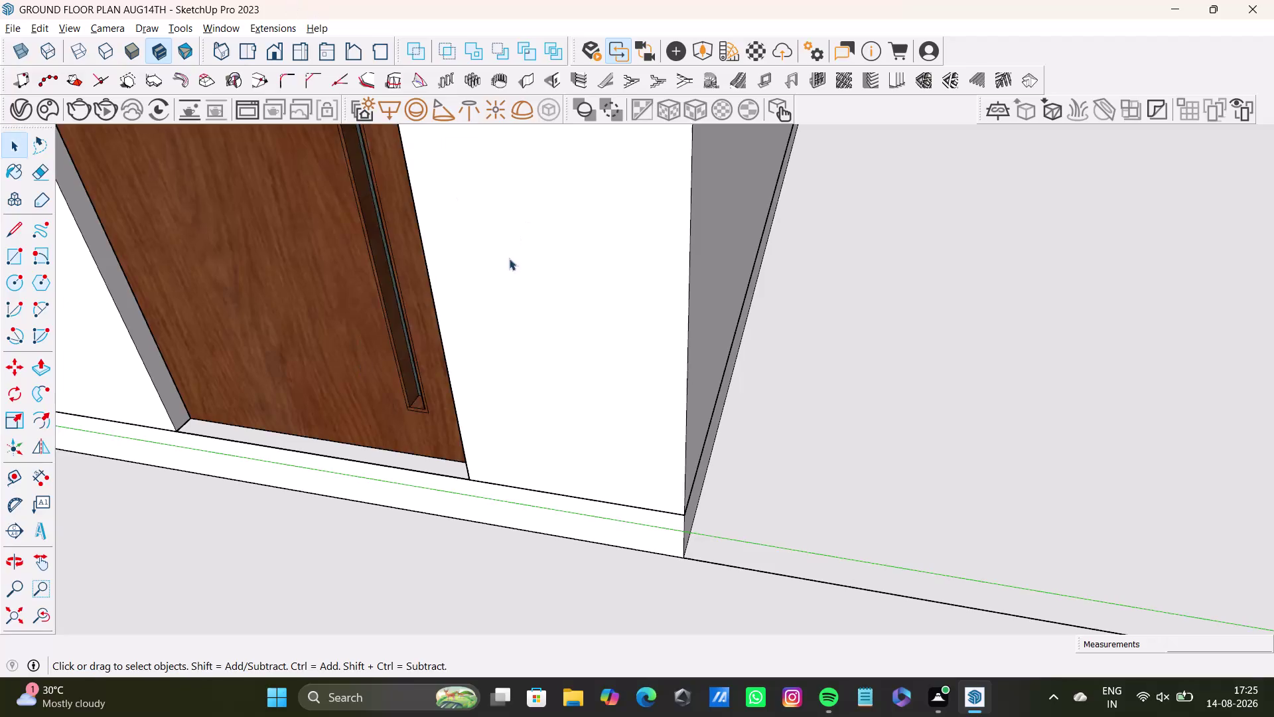
Orbit out to an overhead view and select the window right of the front door.
scroll(down, 3)
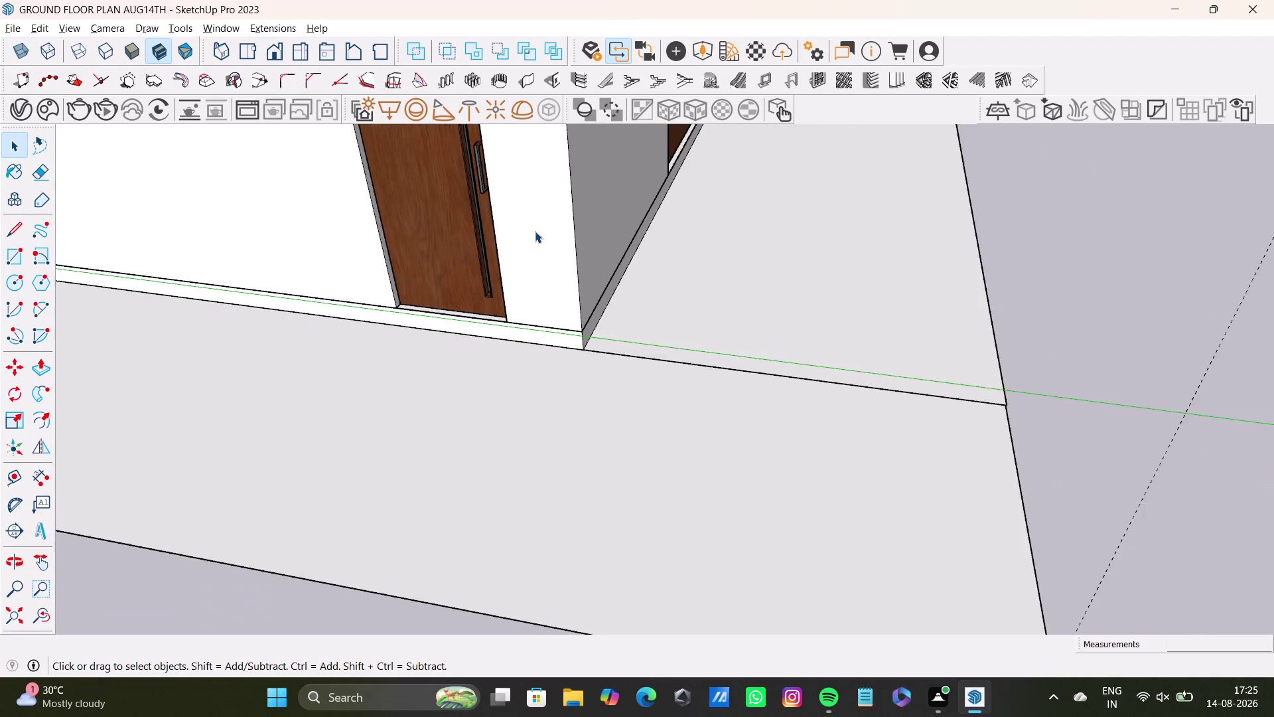
scroll(down, 3)
middle_drag(542, 243, 601, 418)
middle_drag(558, 224, 397, 238)
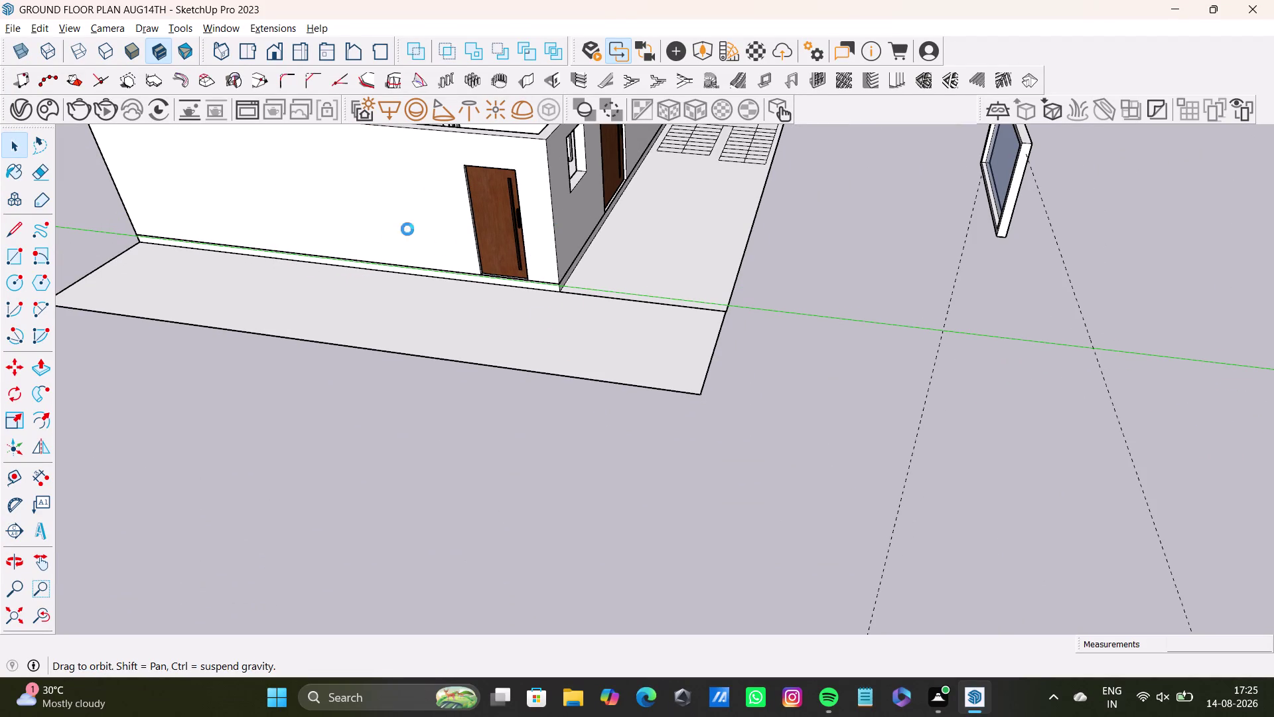
middle_drag(547, 215, 296, 216)
scroll(up, 3)
middle_drag(518, 226, 522, 251)
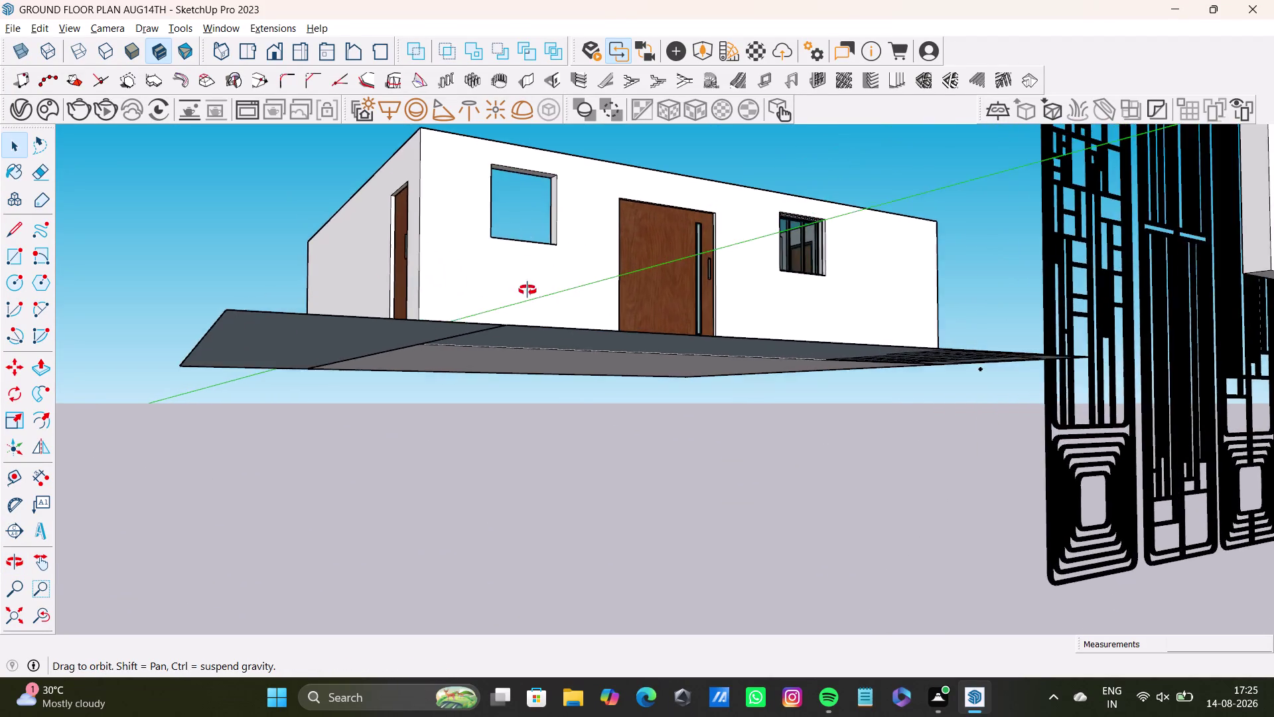
middle_drag(523, 251, 452, 351)
scroll(up, 3)
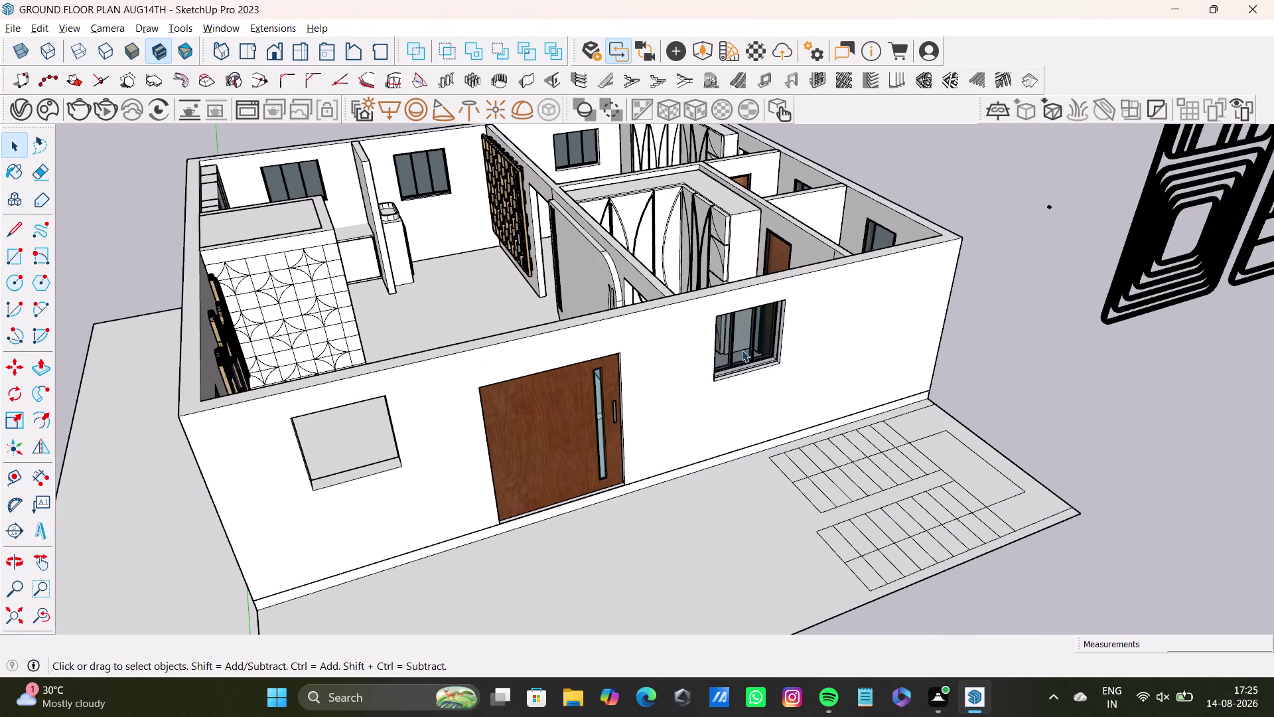
click(742, 348)
double_click(742, 348)
double_click(746, 347)
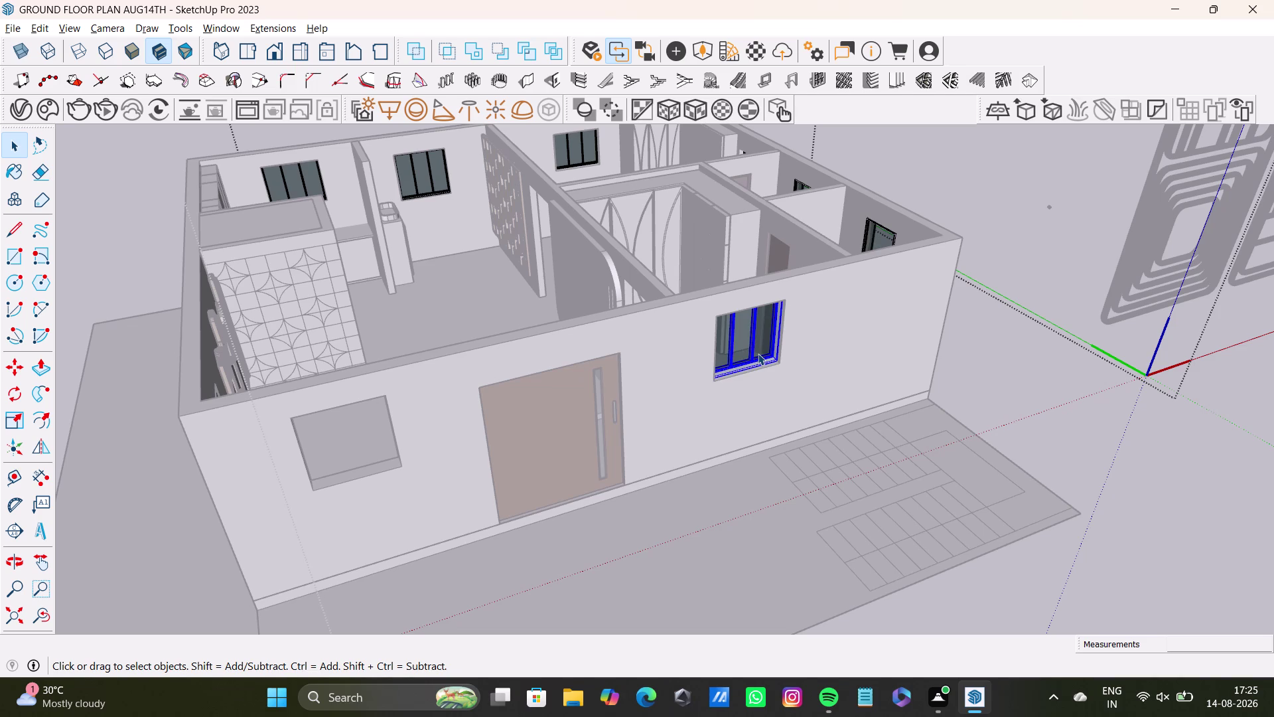
Copy the window into the empty opening left of the door, snapping at its bottom corner.
key(m)
click(775, 364)
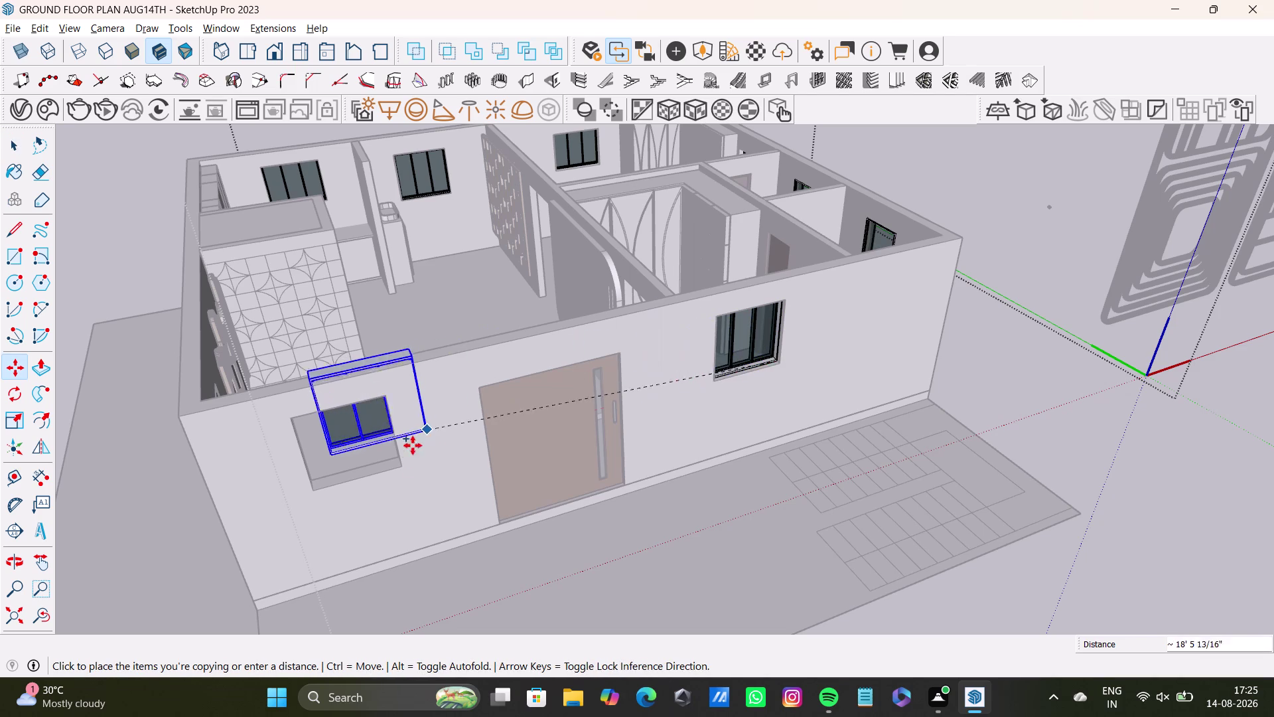
scroll(up, 3)
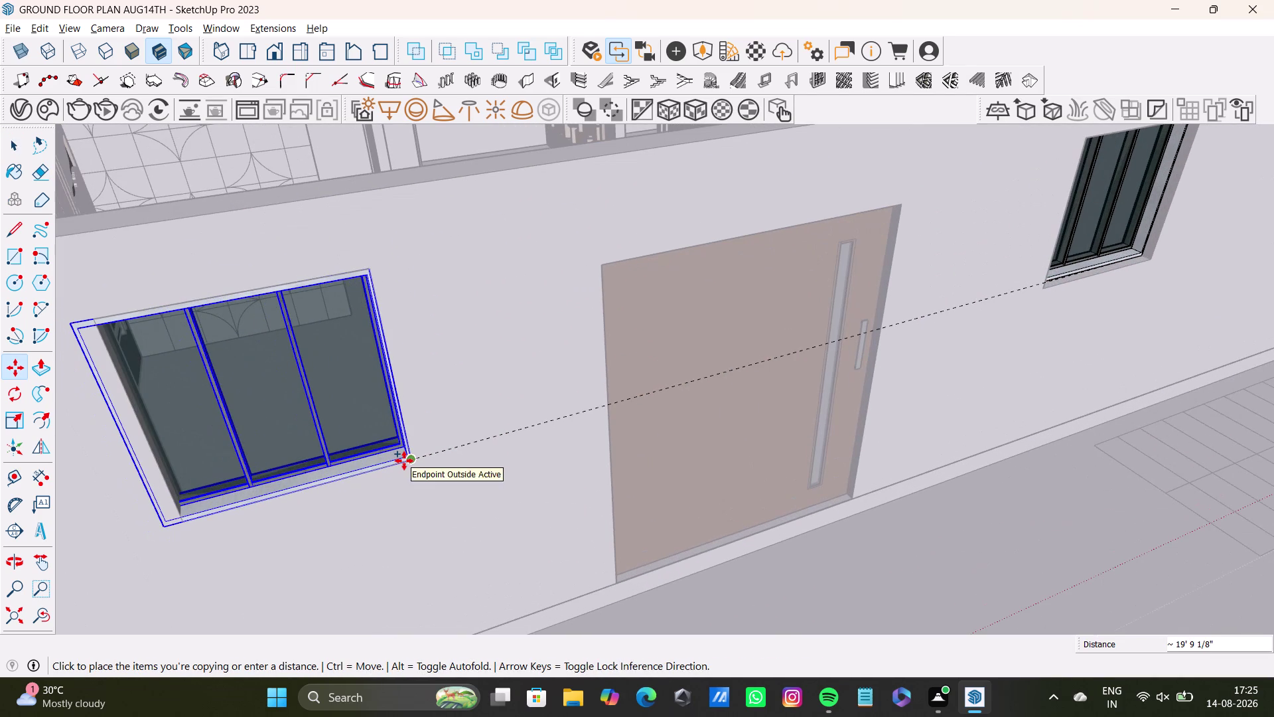
scroll(up, 3)
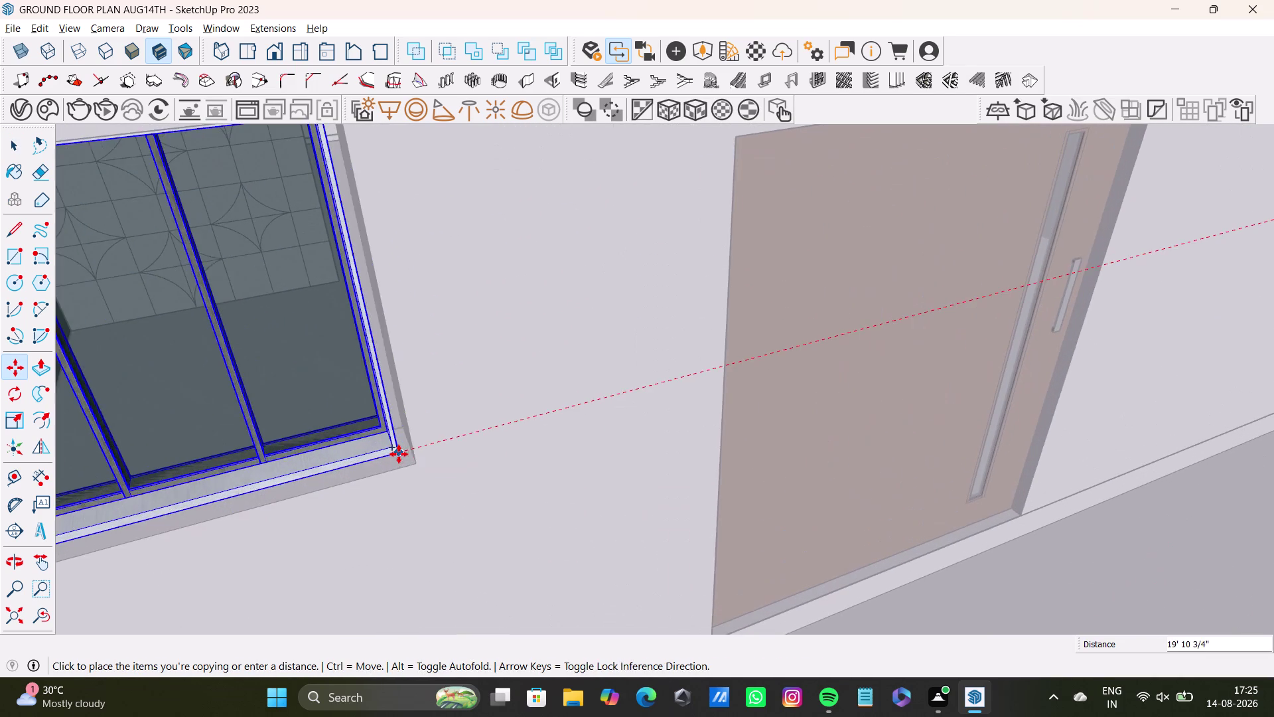
middle_drag(412, 464, 441, 454)
click(408, 457)
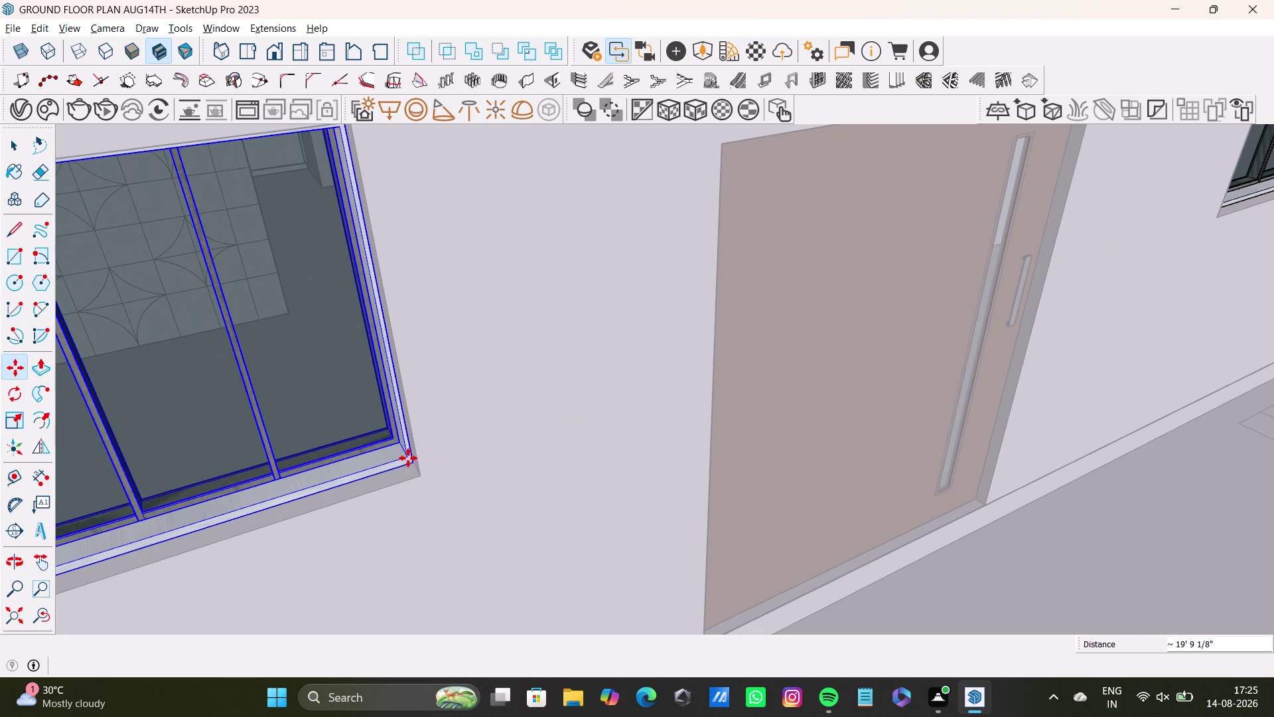
scroll(down, 3)
middle_drag(398, 442, 506, 375)
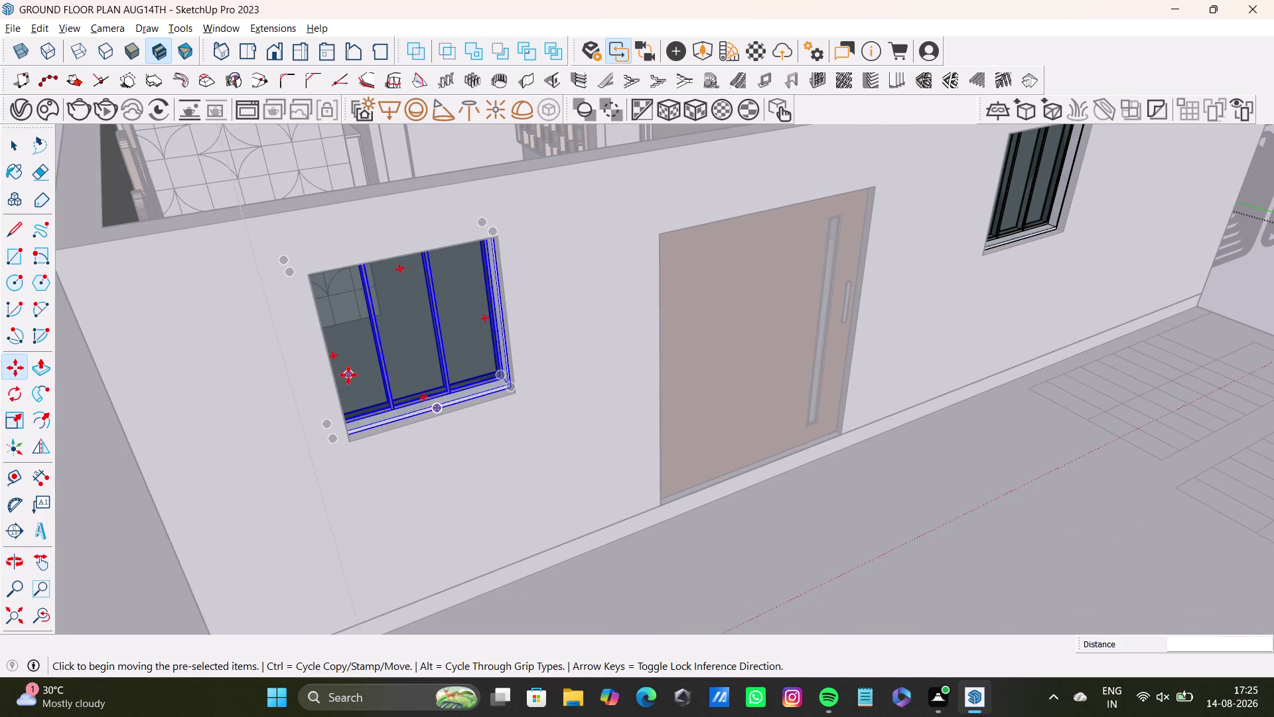
Scale the copied window narrower to match the opening's width.
key(s)
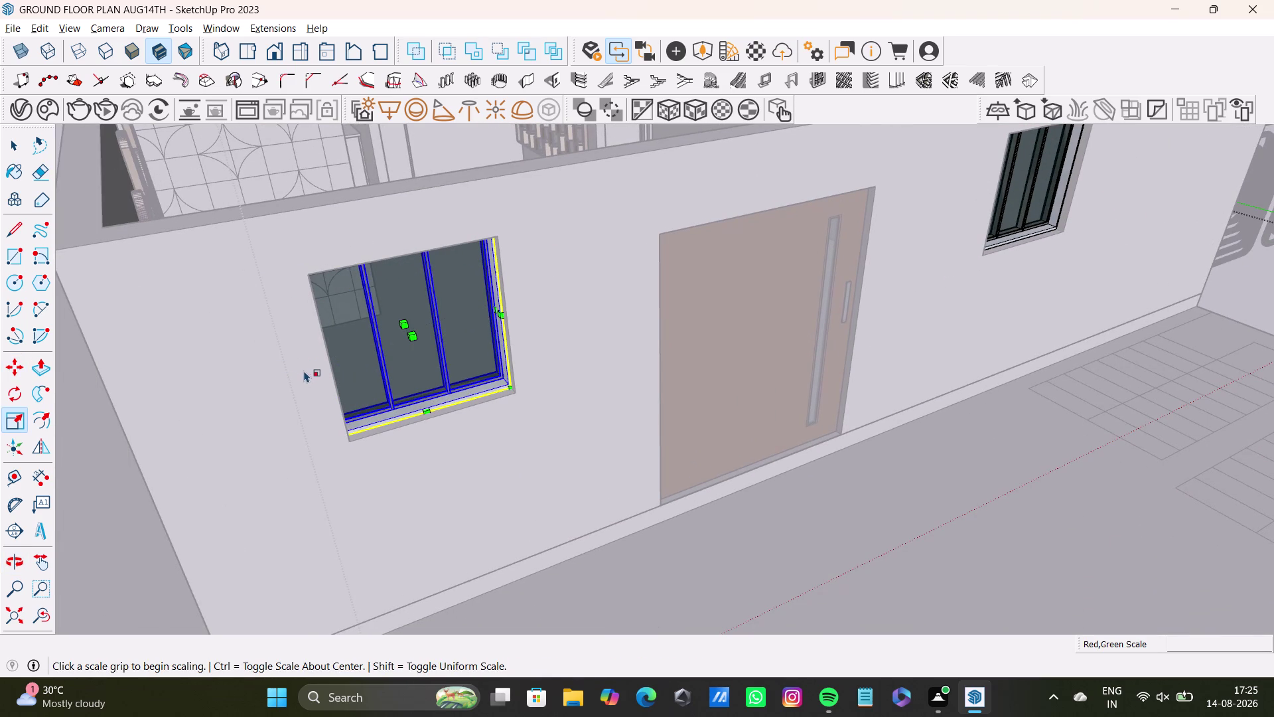
drag(307, 353, 335, 347)
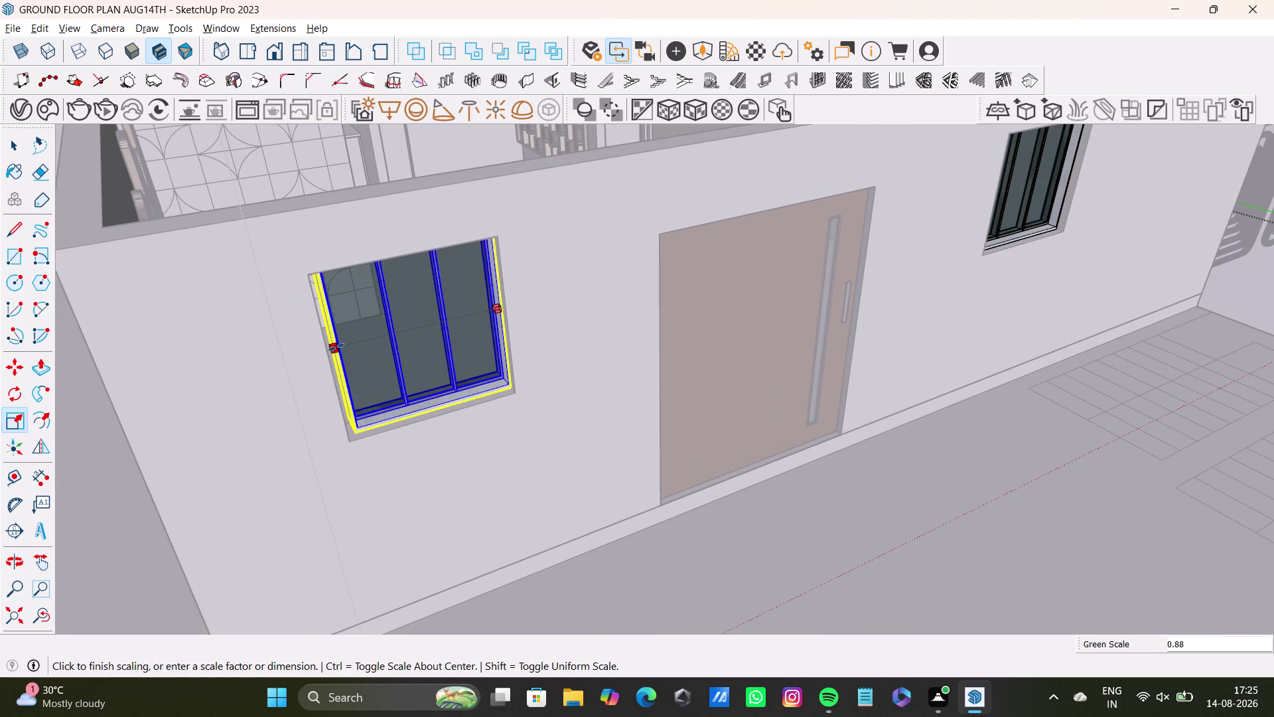
drag(335, 347, 331, 352)
middle_drag(417, 345, 420, 409)
middle_drag(425, 408, 389, 370)
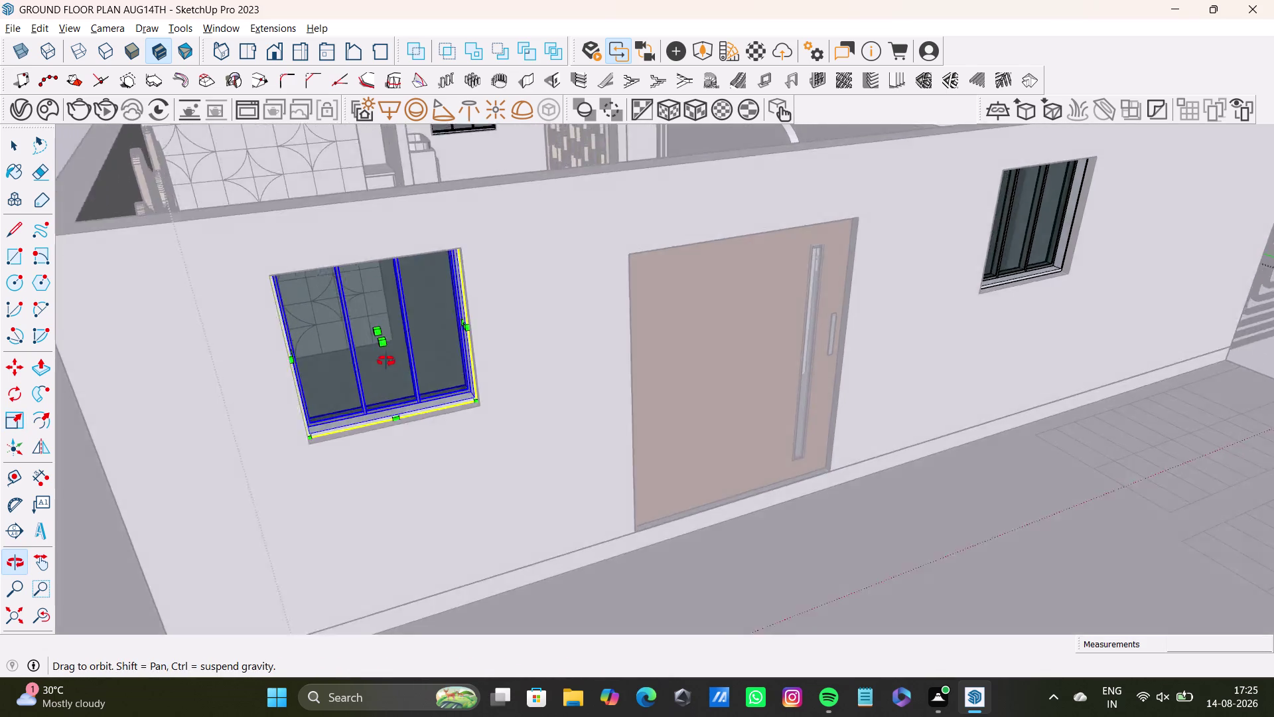
middle_drag(390, 371, 382, 394)
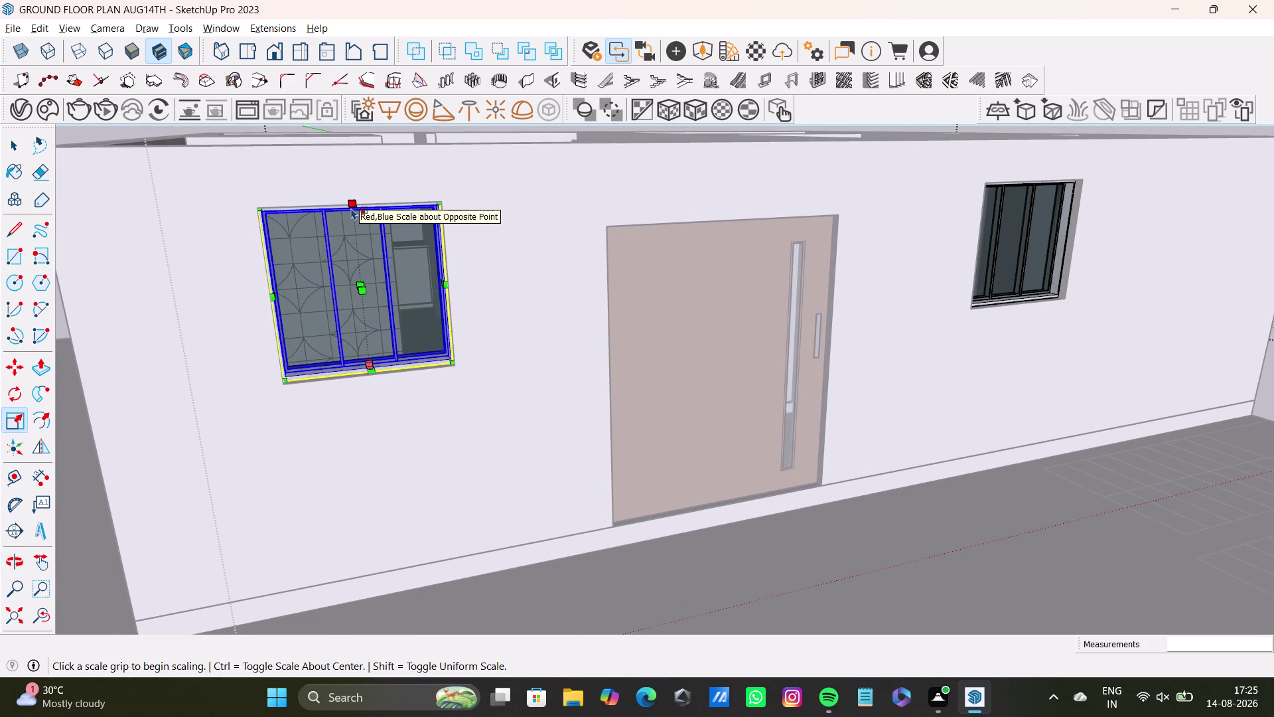
Stretch the copied window's height to fill the opening and finish scaling.
click(351, 208)
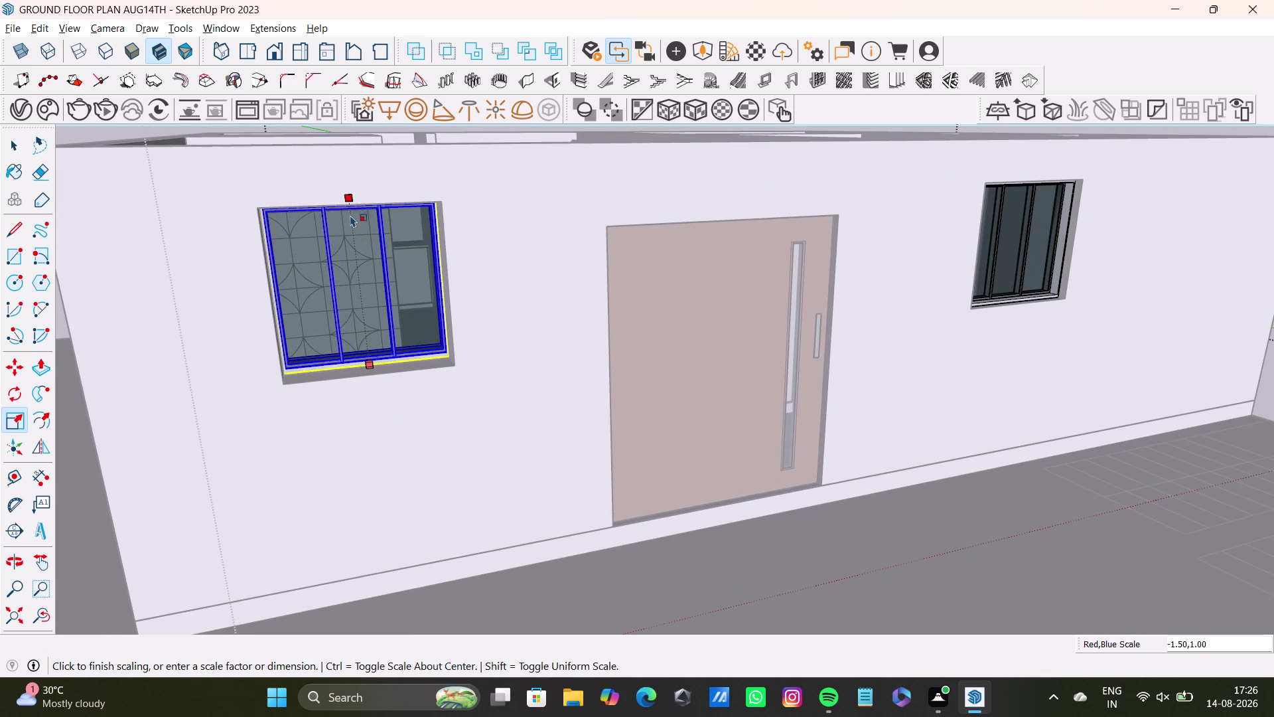
scroll(up, 3)
middle_drag(377, 296, 409, 392)
middle_drag(424, 395, 434, 266)
scroll(up, 3)
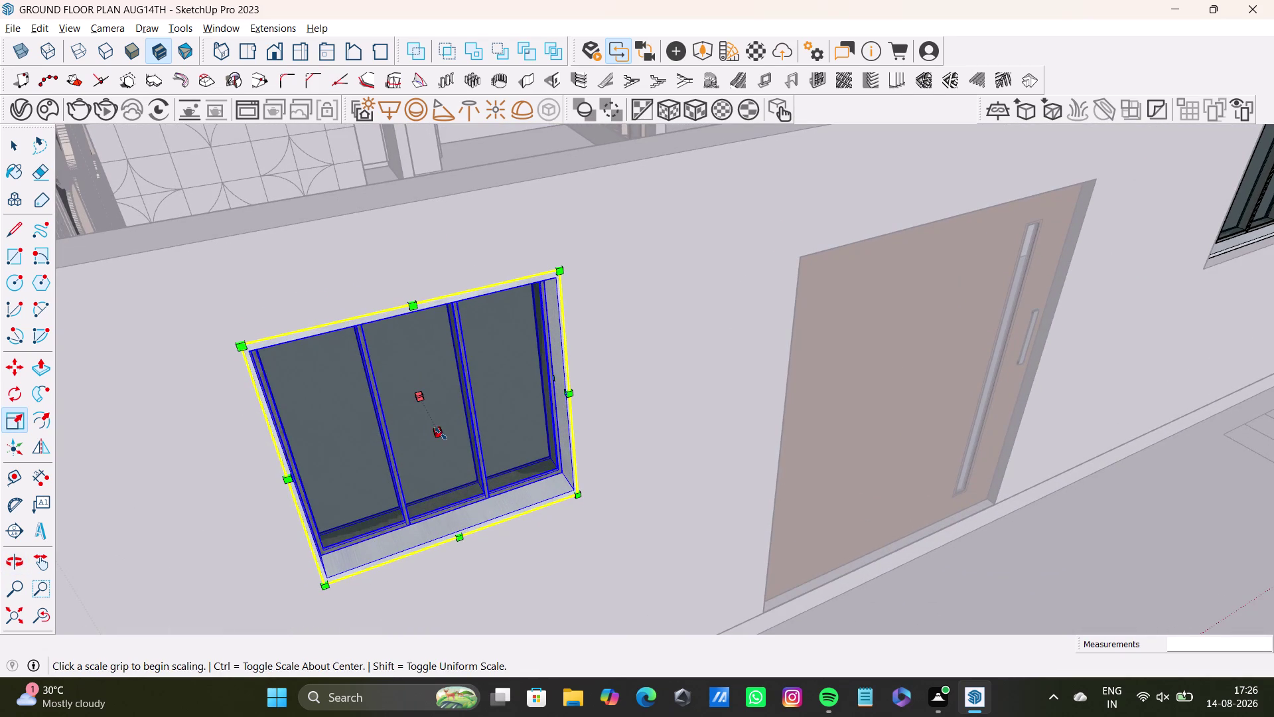
drag(439, 436, 431, 424)
key(space)
middle_drag(435, 421, 382, 450)
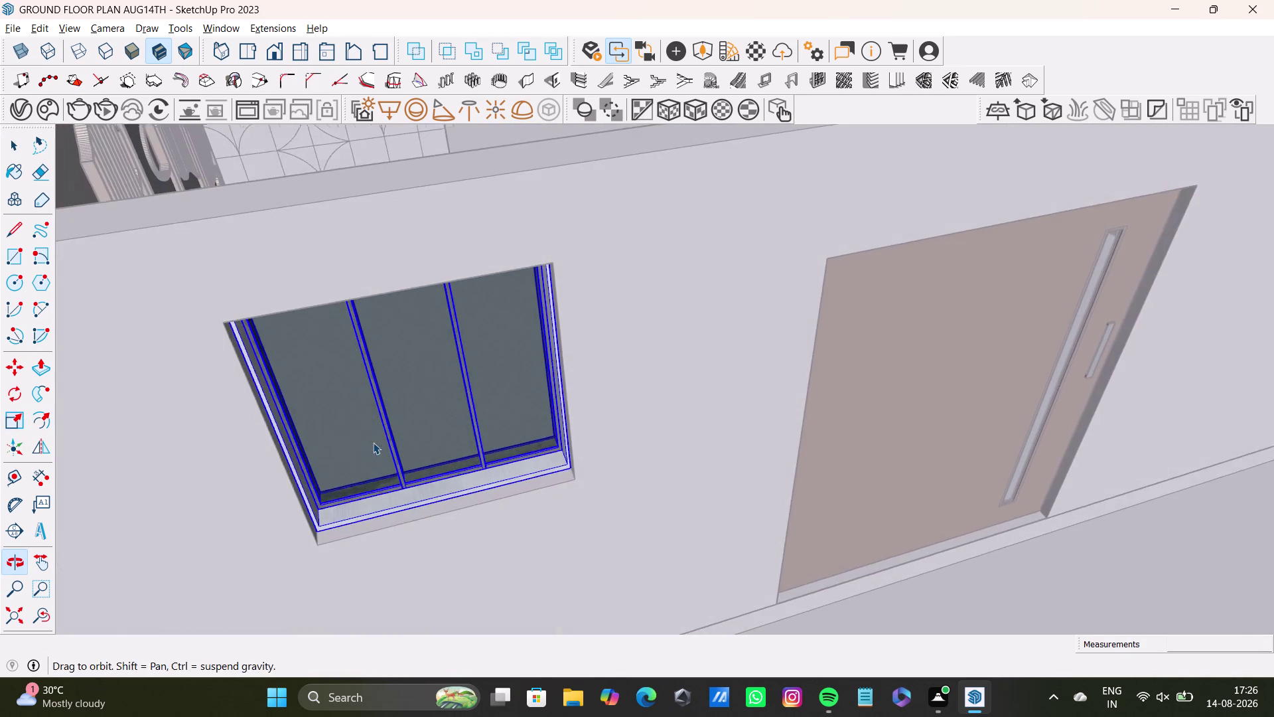
middle_drag(381, 450, 376, 448)
scroll(down, 3)
key(space)
click(875, 211)
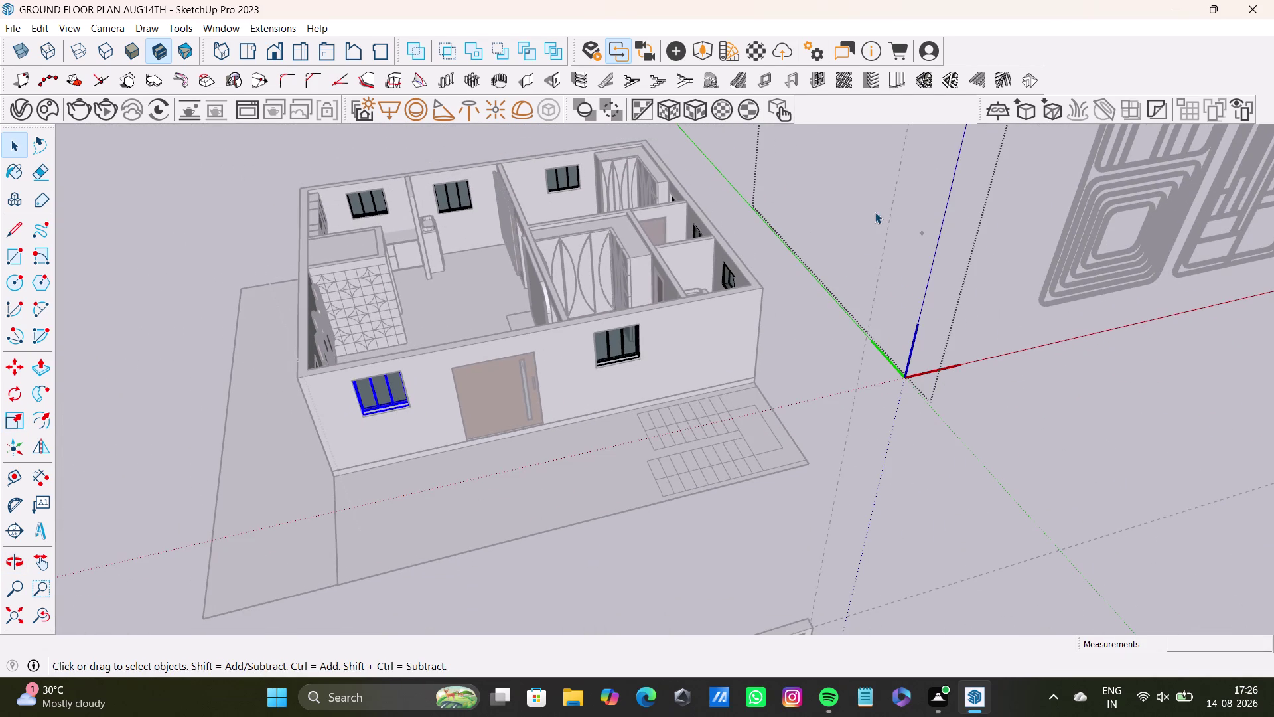
click(844, 218)
key(space)
triple_click(850, 249)
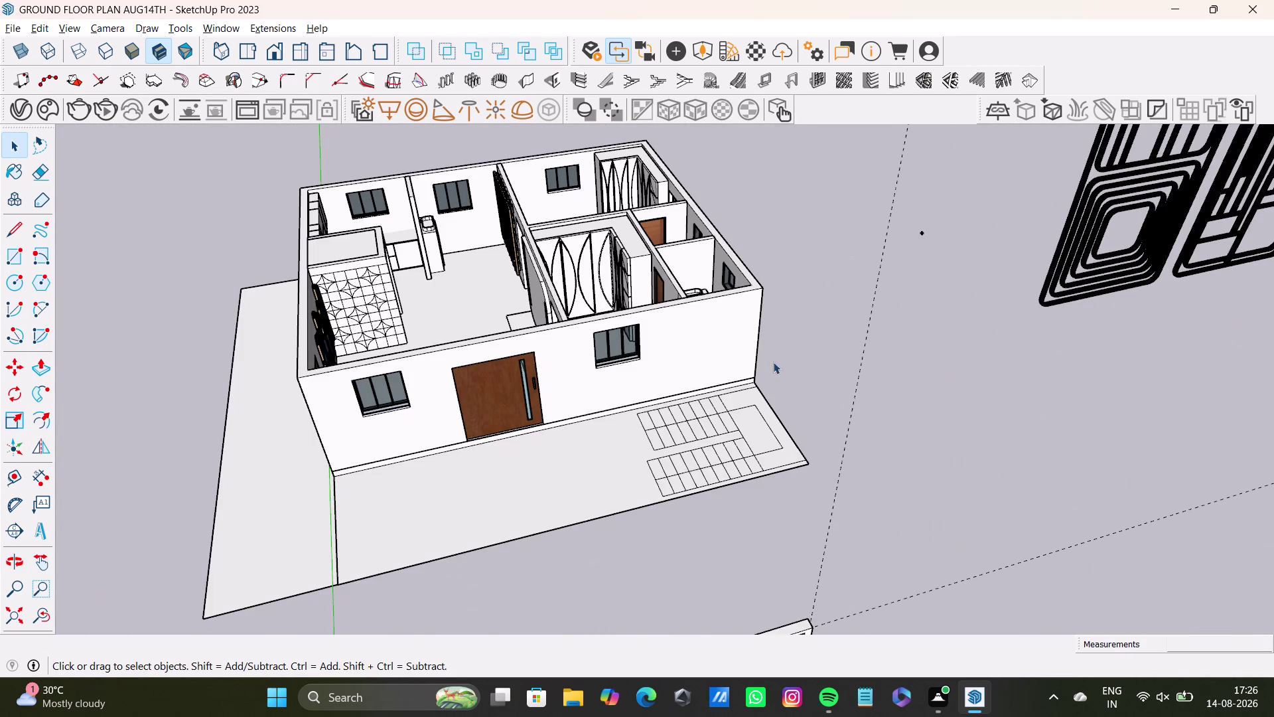
scroll(down, 3)
middle_drag(741, 388, 927, 409)
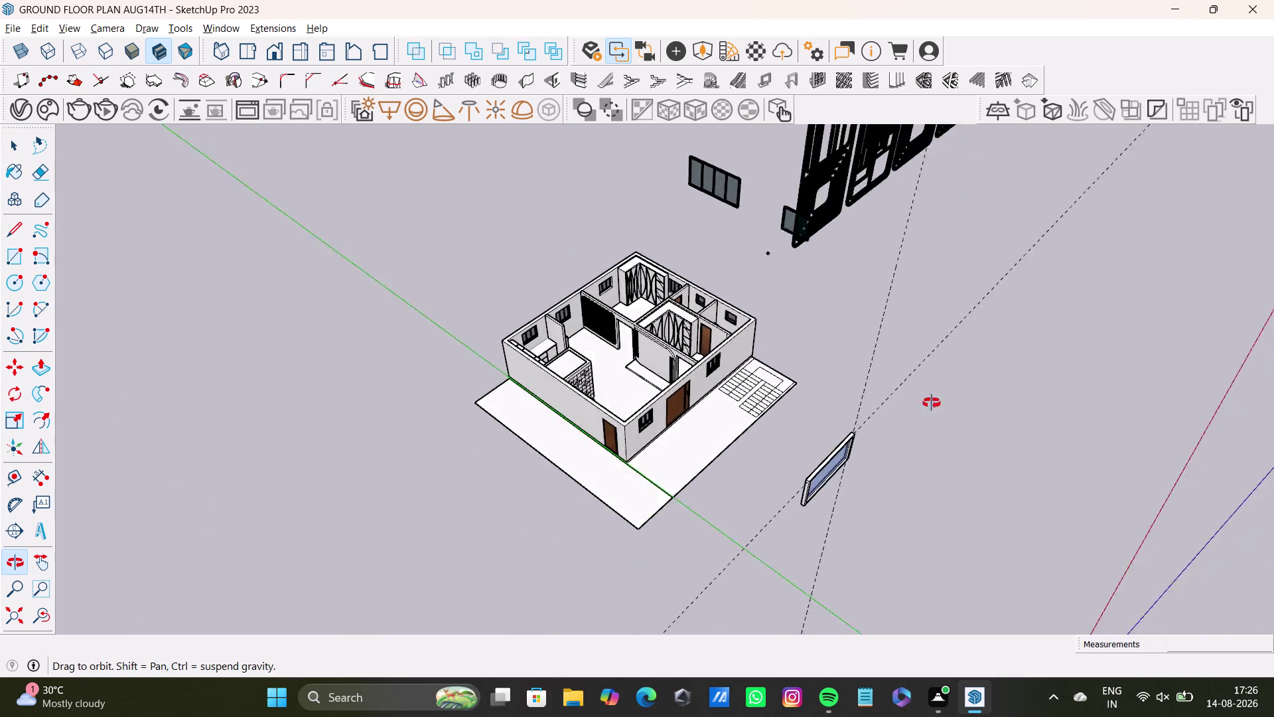
middle_drag(926, 409, 942, 367)
scroll(up, 3)
middle_drag(660, 349, 696, 346)
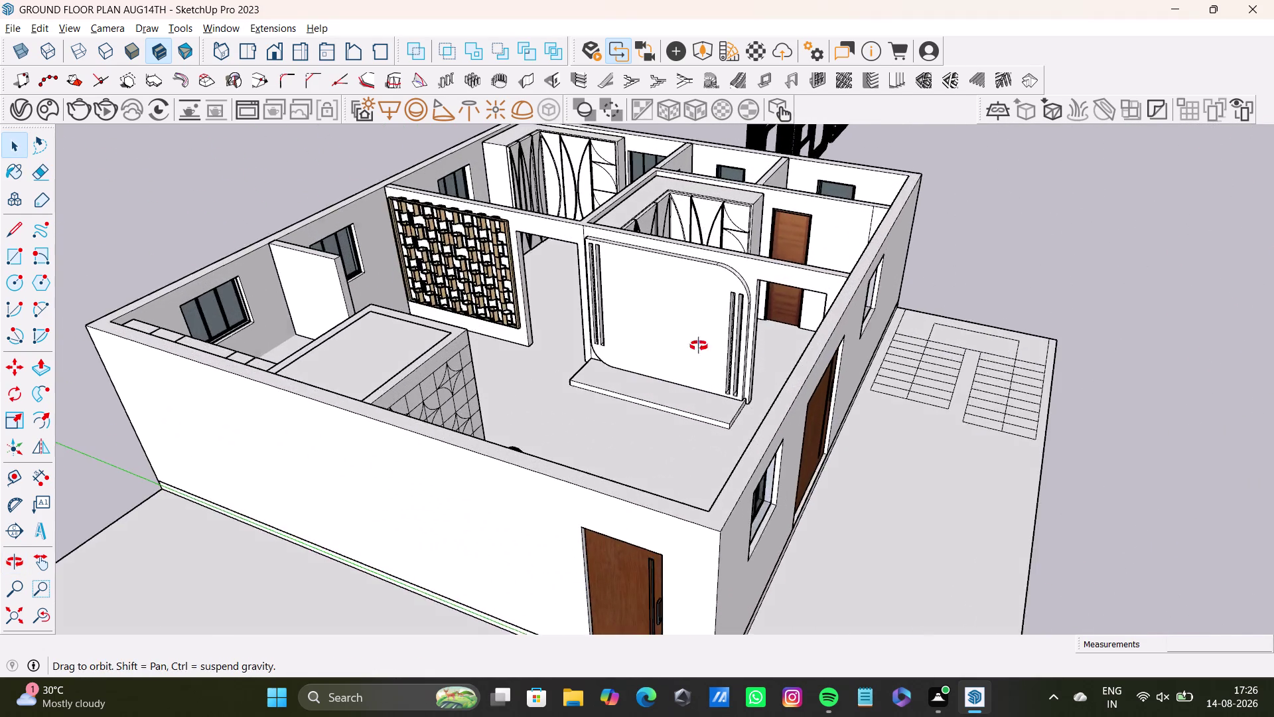
middle_drag(696, 346, 483, 346)
scroll(down, 3)
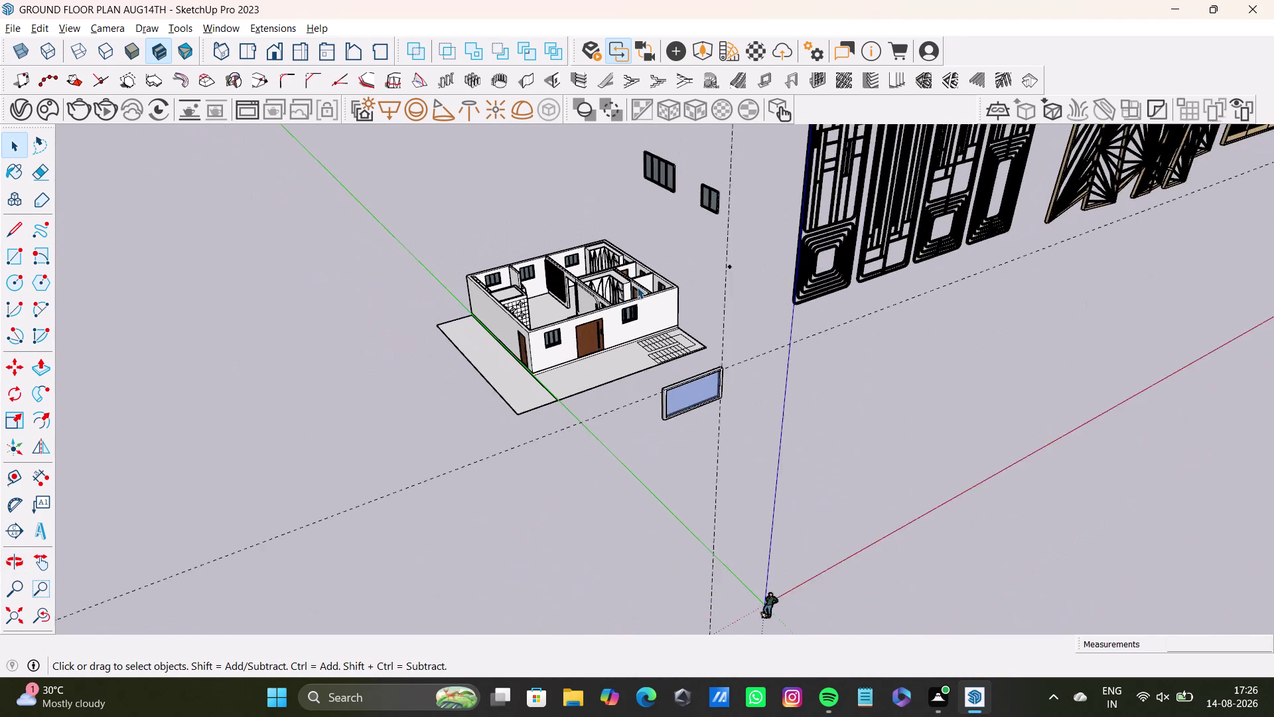
scroll(down, 3)
middle_drag(690, 277, 288, 419)
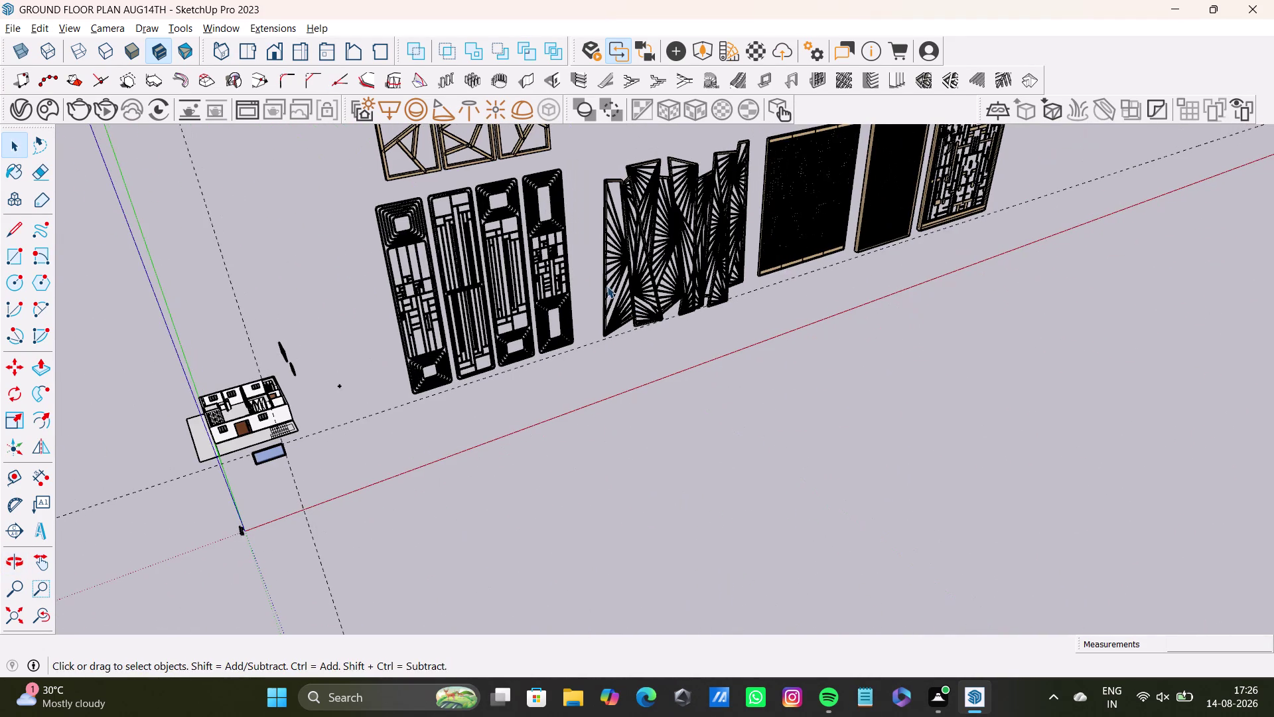
scroll(down, 3)
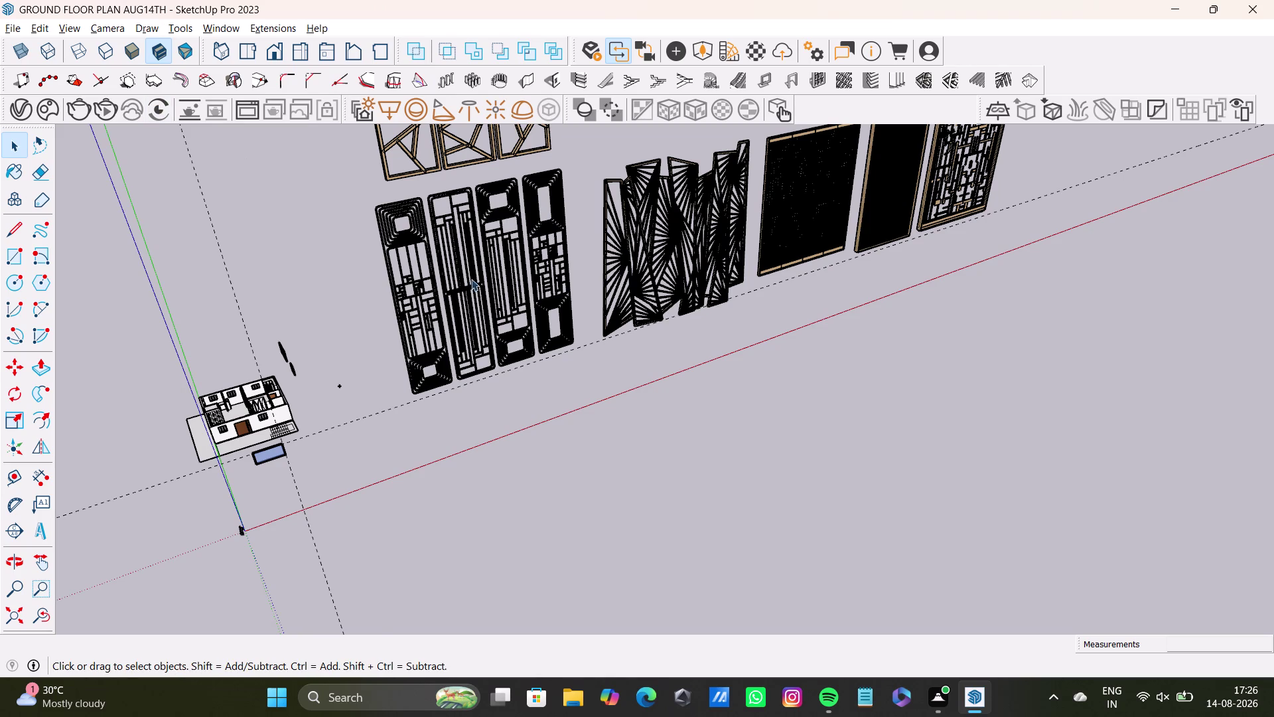
scroll(down, 3)
scroll(down, 3)
middle_drag(621, 236, 534, 316)
click(625, 262)
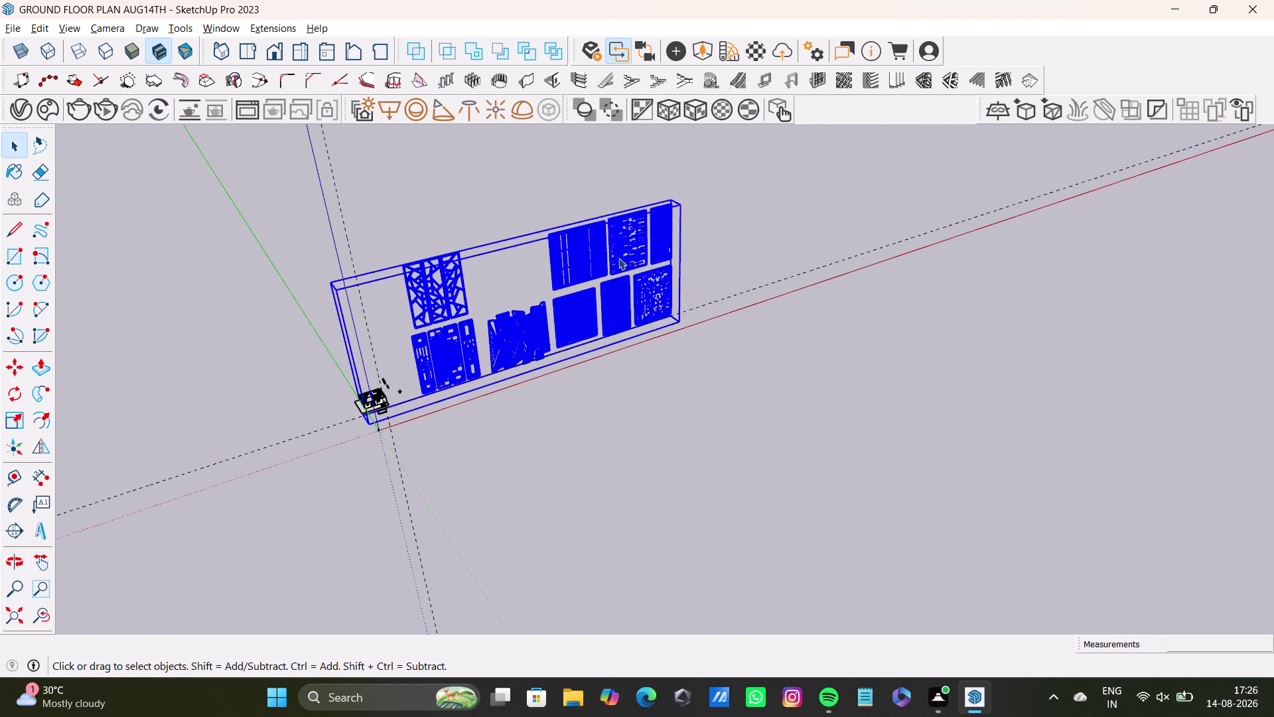
Enter the decorative panel group for editing and bring all its panels into view.
scroll(up, 3)
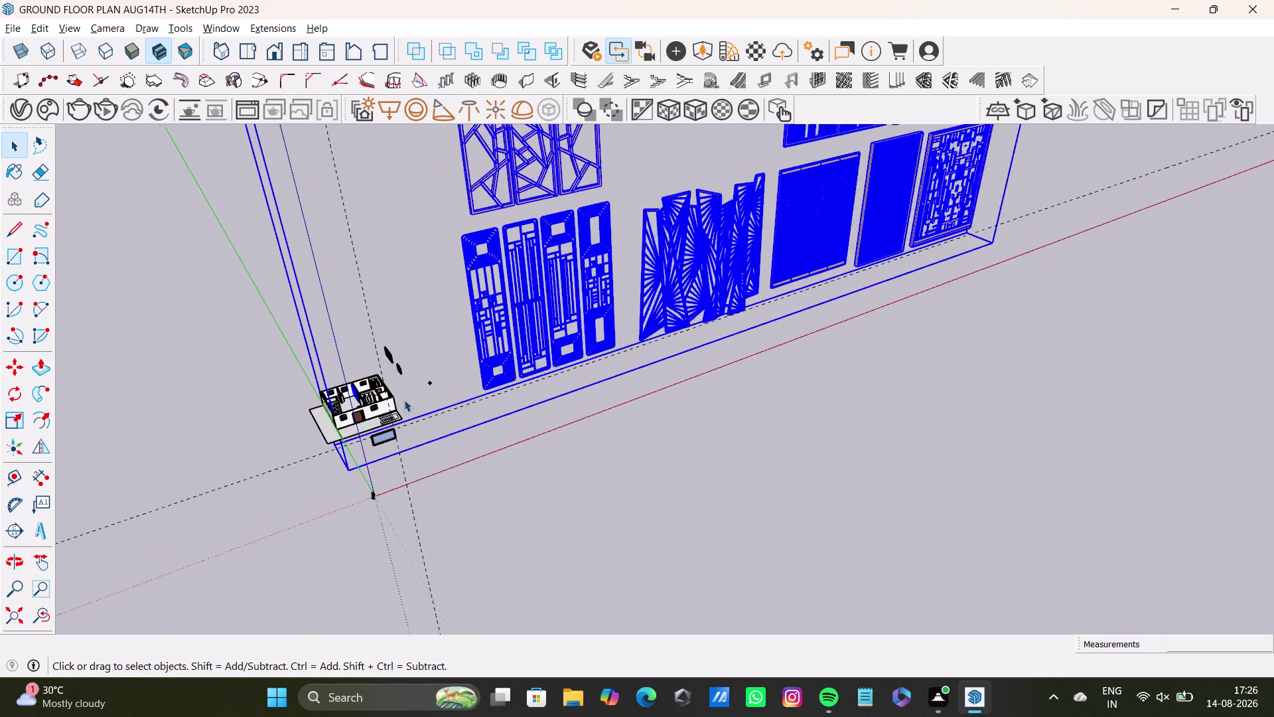
scroll(up, 3)
double_click(569, 307)
click(569, 307)
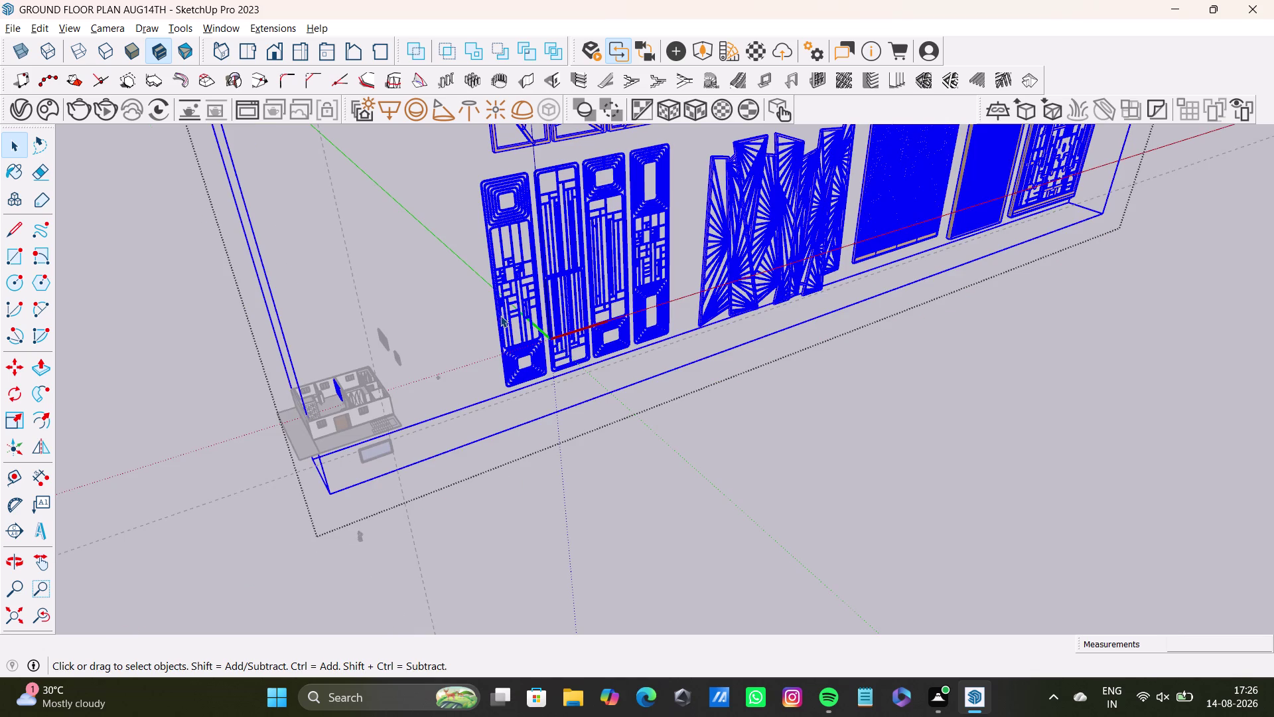
key(space)
click(590, 392)
scroll(down, 3)
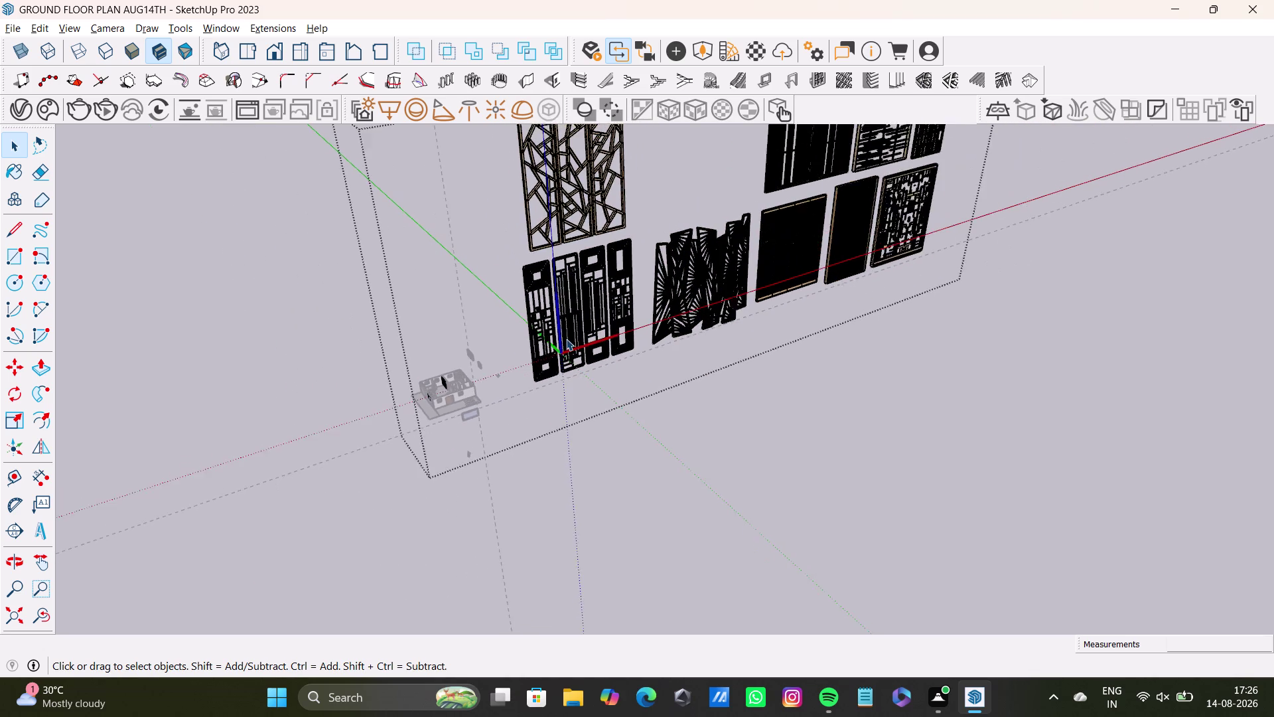
scroll(down, 3)
scroll(down, 3)
middle_drag(615, 298, 531, 348)
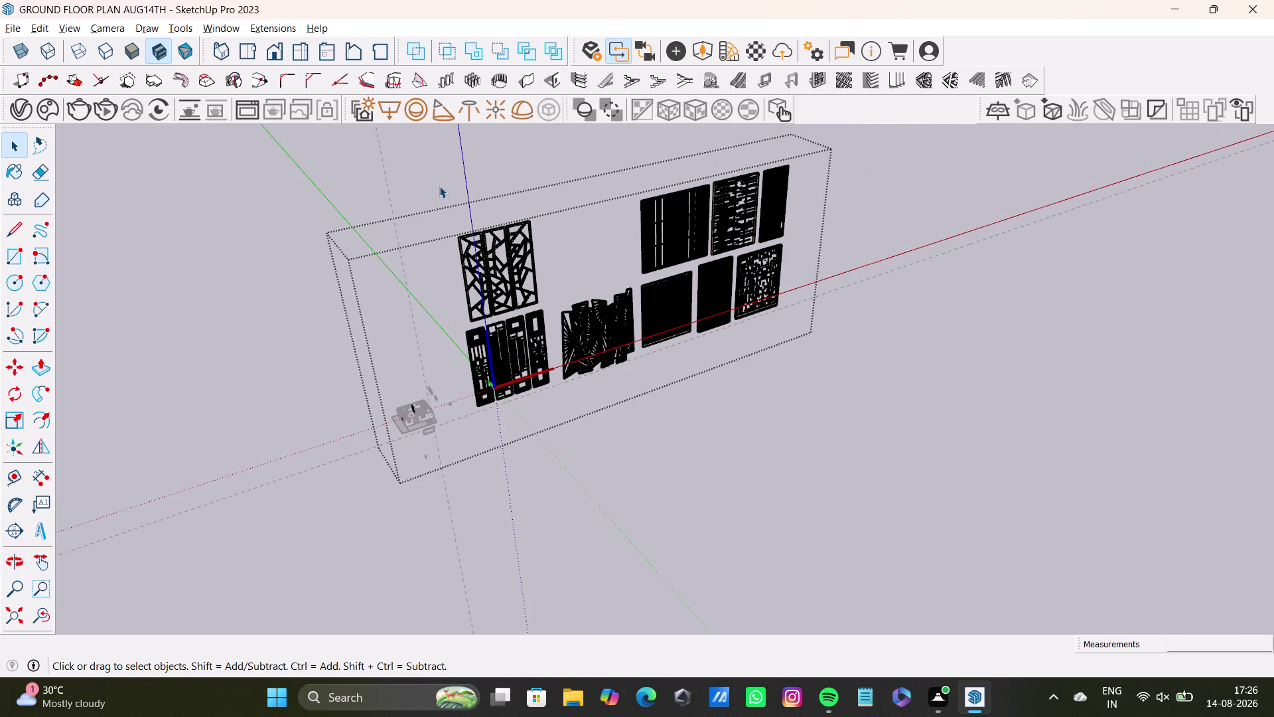
drag(439, 185, 863, 381)
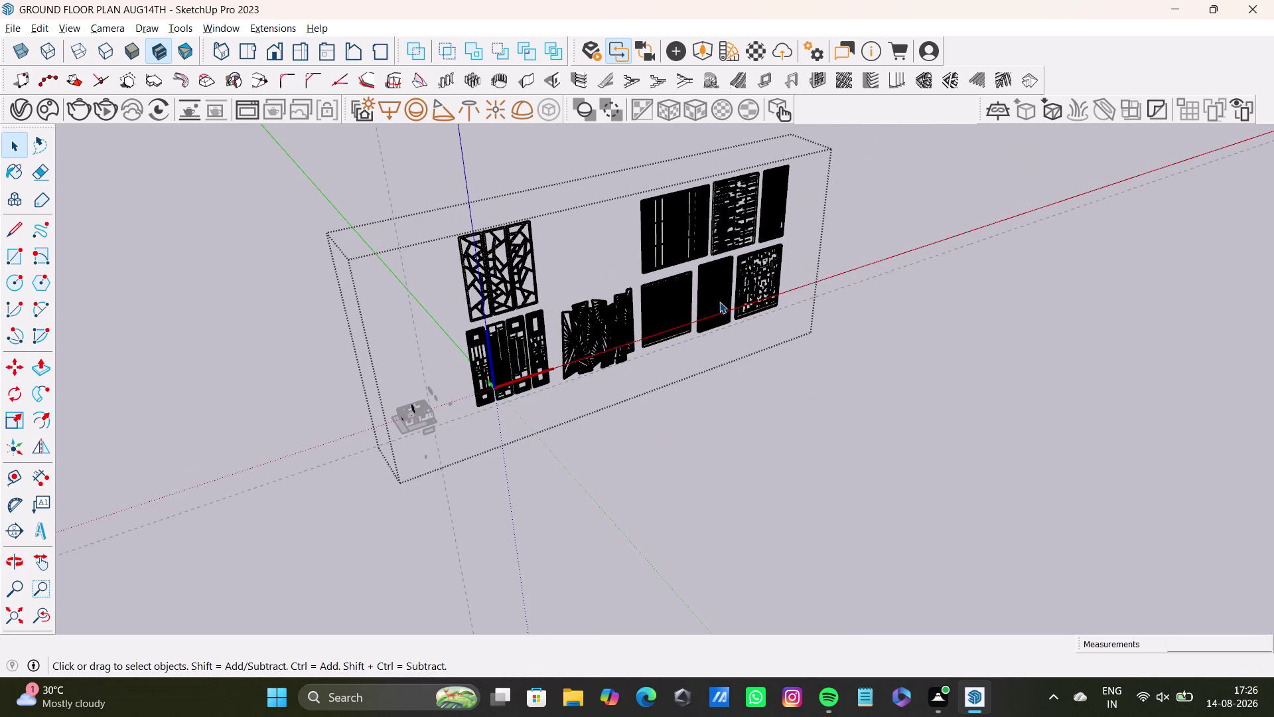
triple_click(719, 302)
Window-select the stray decorative panels and delete them.
click(723, 300)
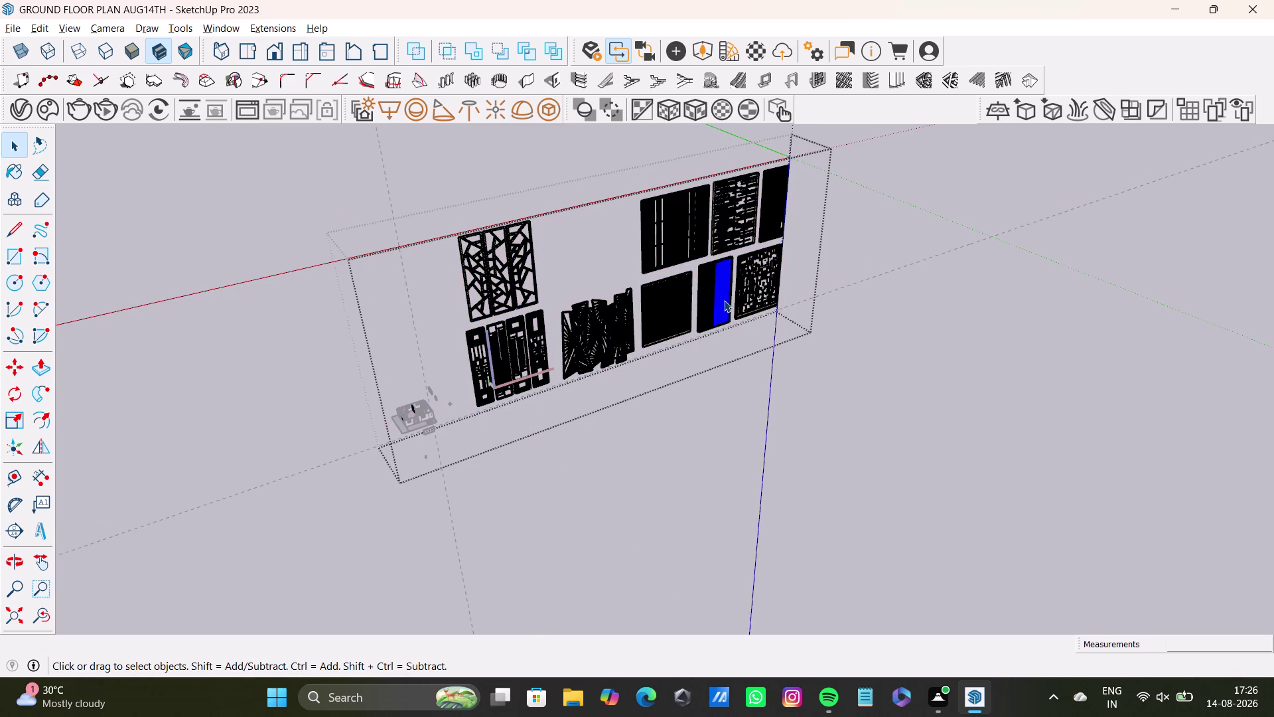
click(680, 306)
click(692, 306)
drag(693, 306, 689, 312)
click(631, 329)
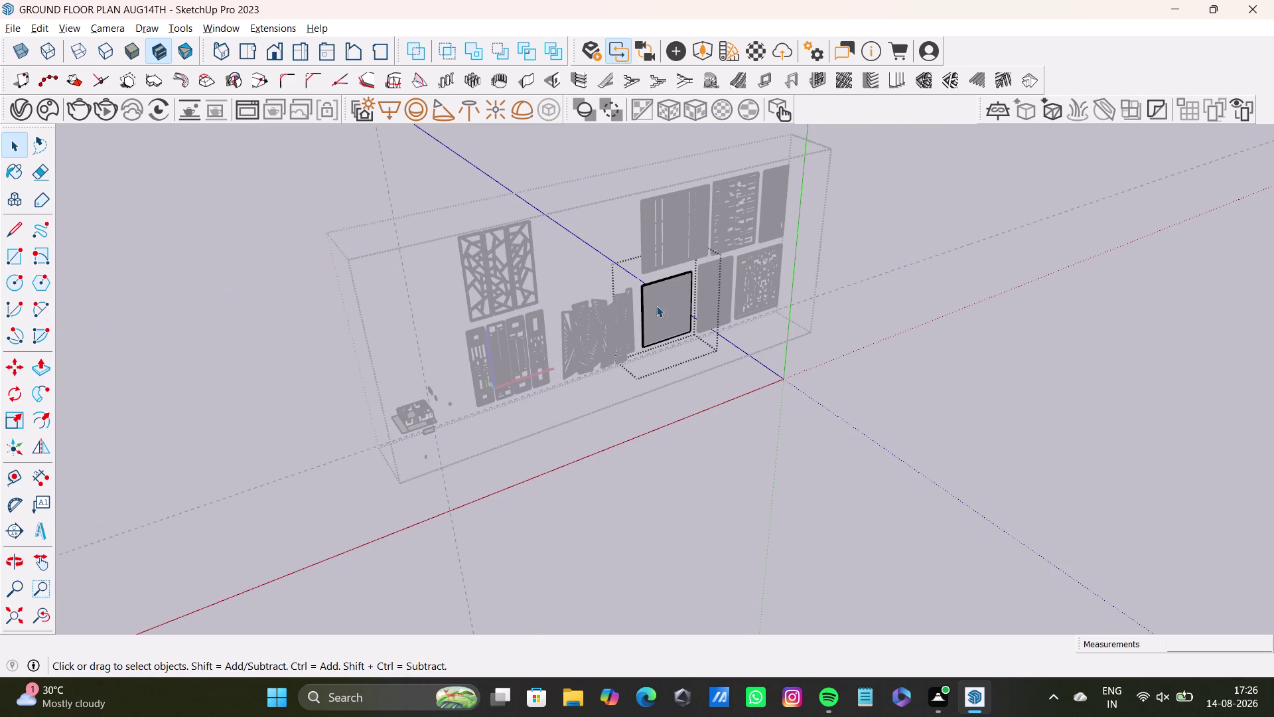
double_click(423, 245)
click(425, 229)
drag(398, 206, 813, 387)
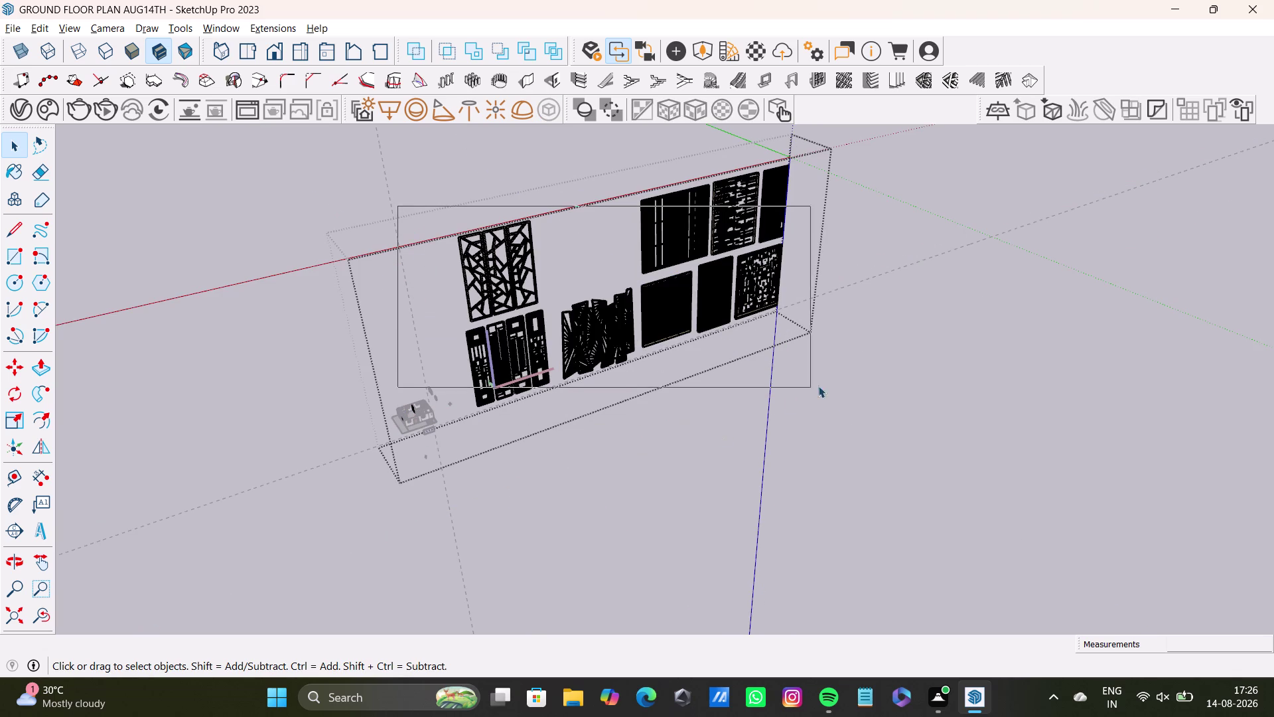
drag(813, 387, 916, 408)
middle_drag(898, 412, 621, 469)
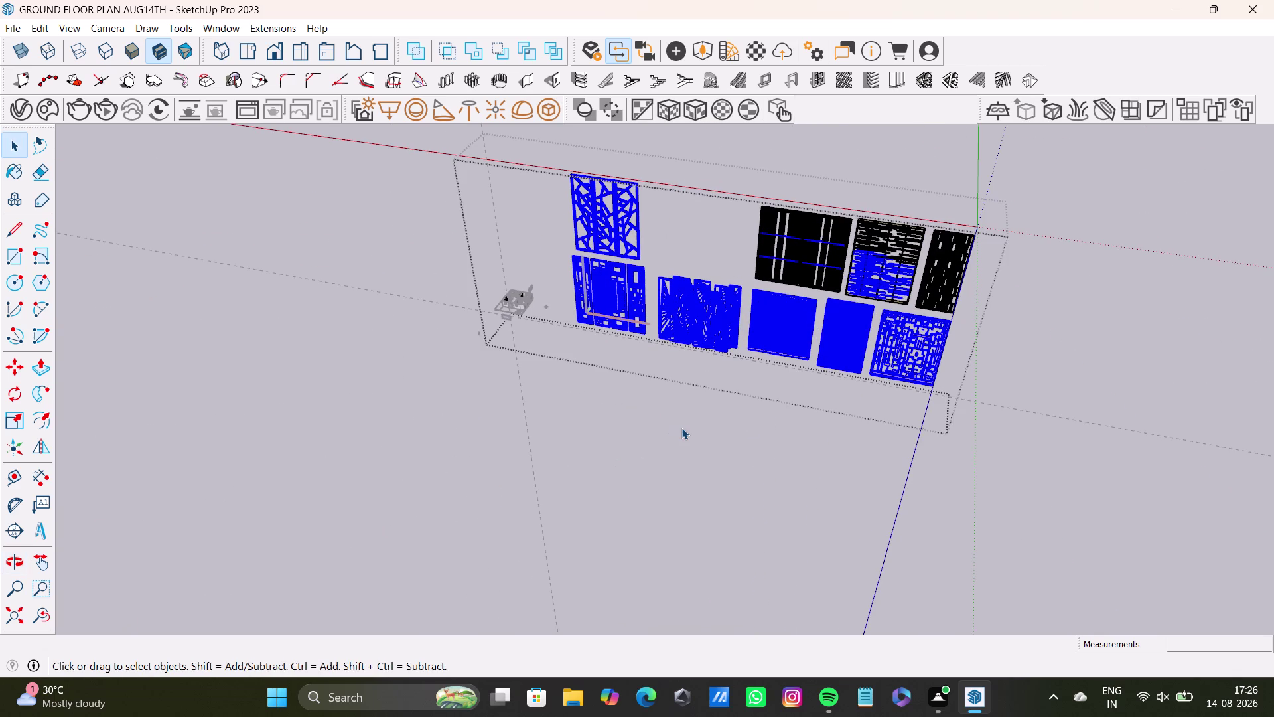
key(Delete)
Clear the selection and exit the panel group, orbiting back around the house.
scroll(up, 3)
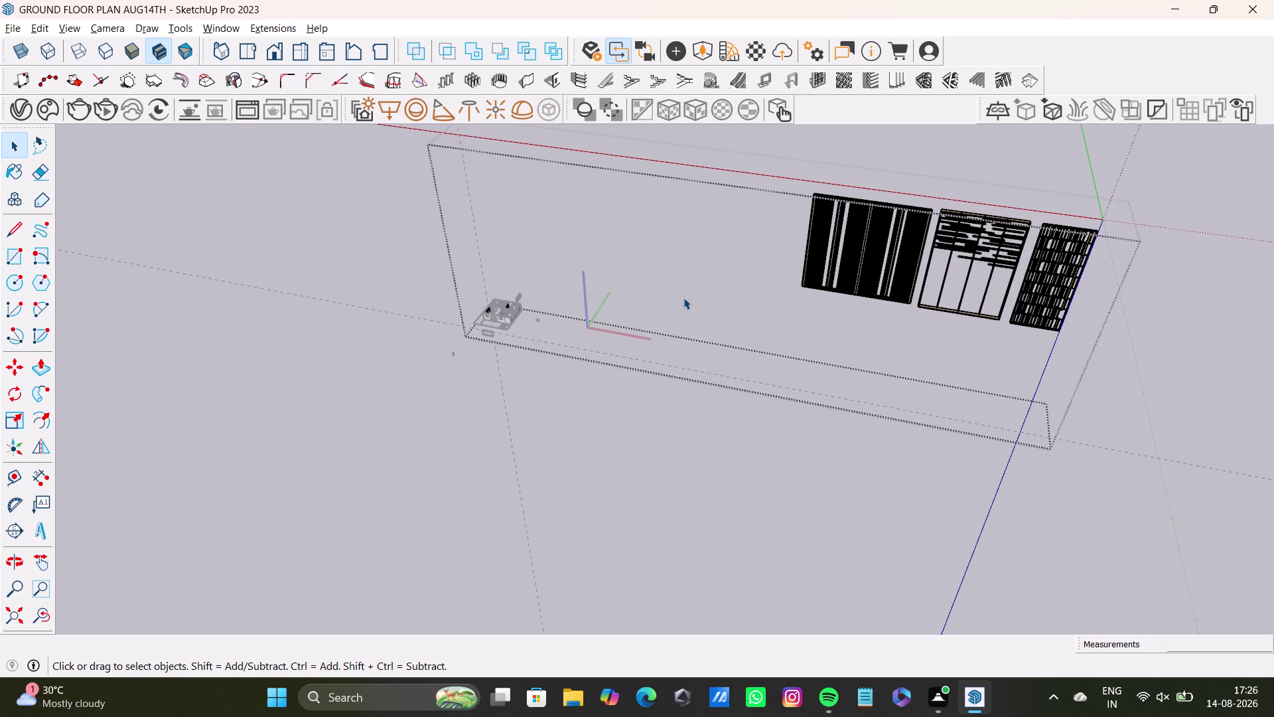
scroll(down, 3)
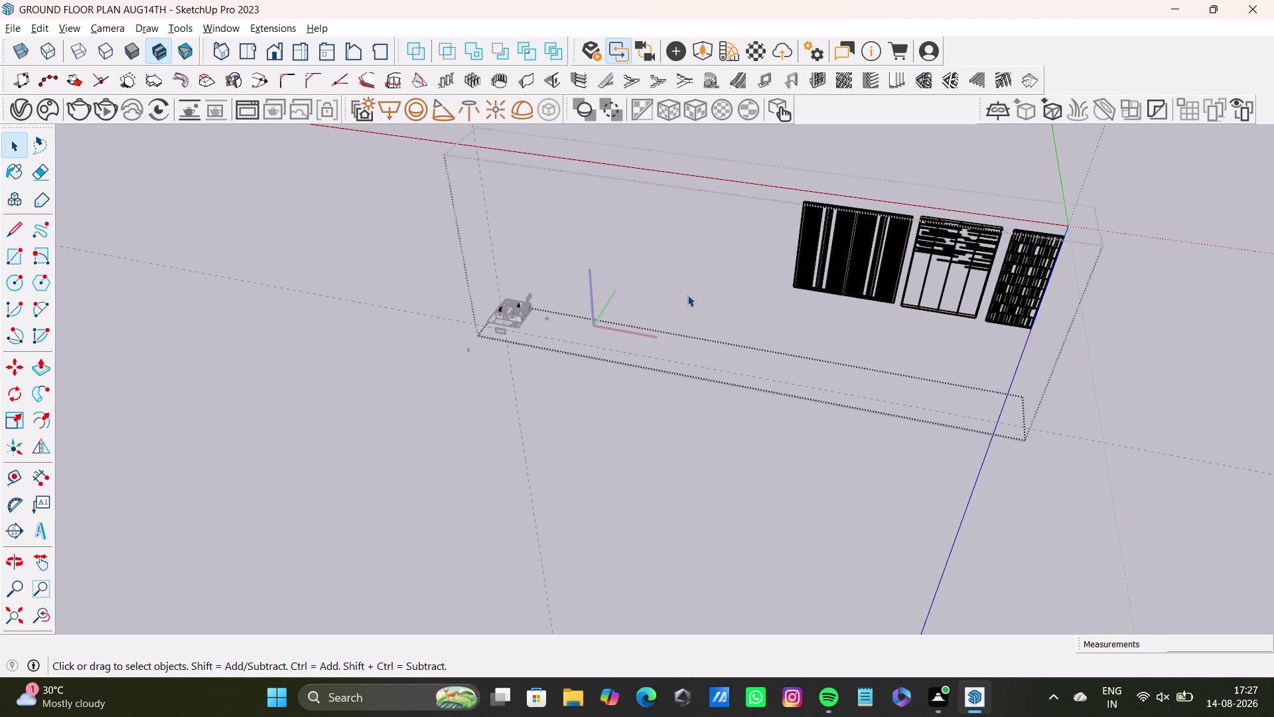
key(space)
click(706, 241)
scroll(down, 3)
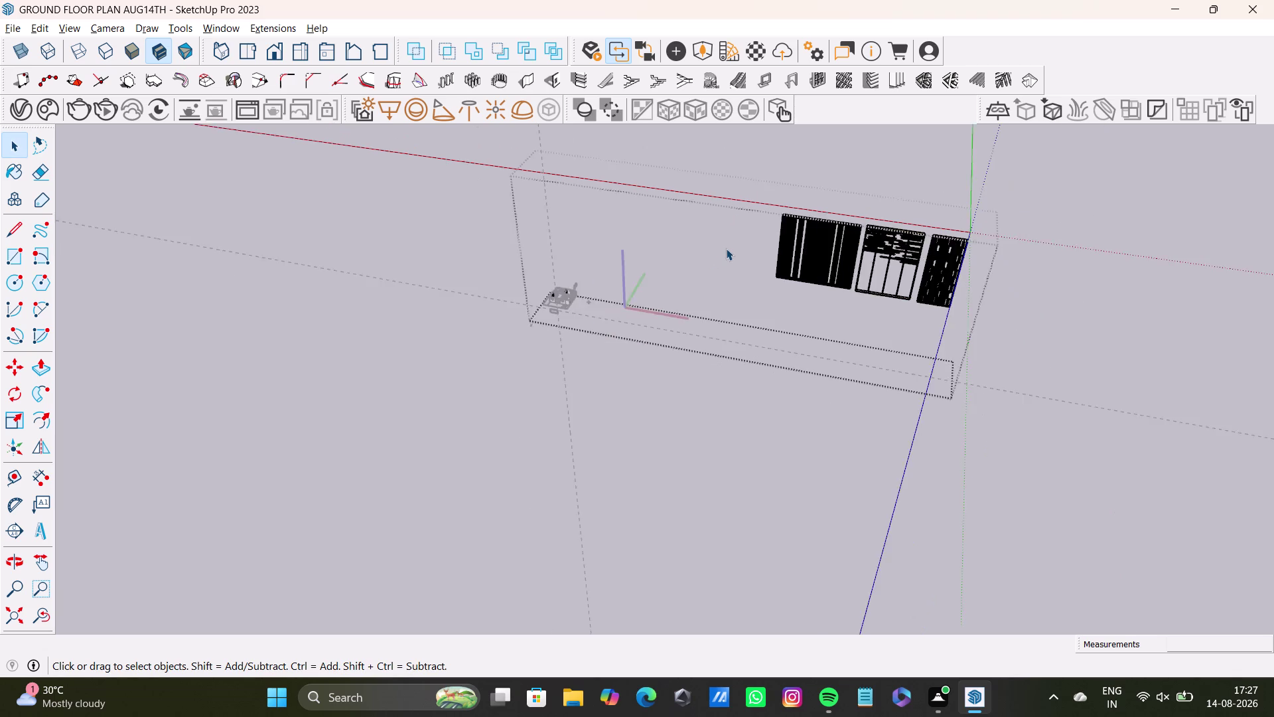
scroll(down, 3)
click(756, 251)
double_click(993, 274)
scroll(up, 3)
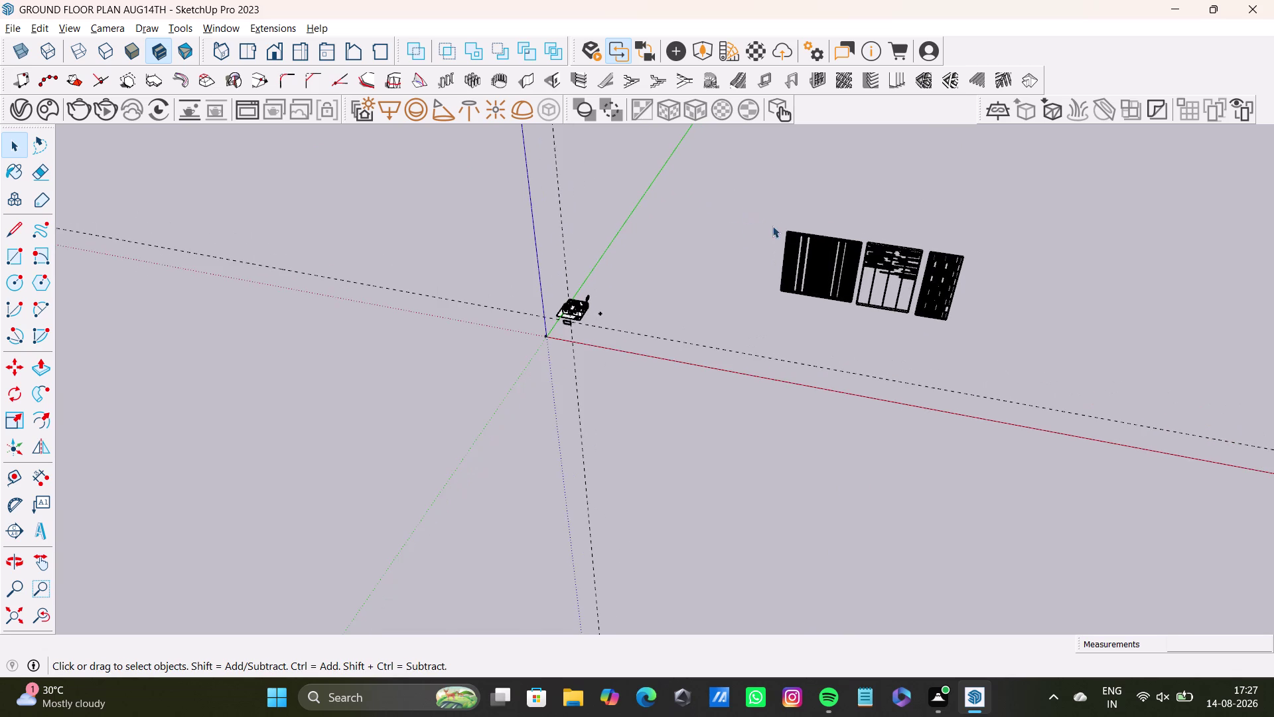
middle_drag(773, 226, 520, 187)
drag(525, 167, 953, 377)
Open the leftover windows group and select the grid-patterned window.
double_click(746, 249)
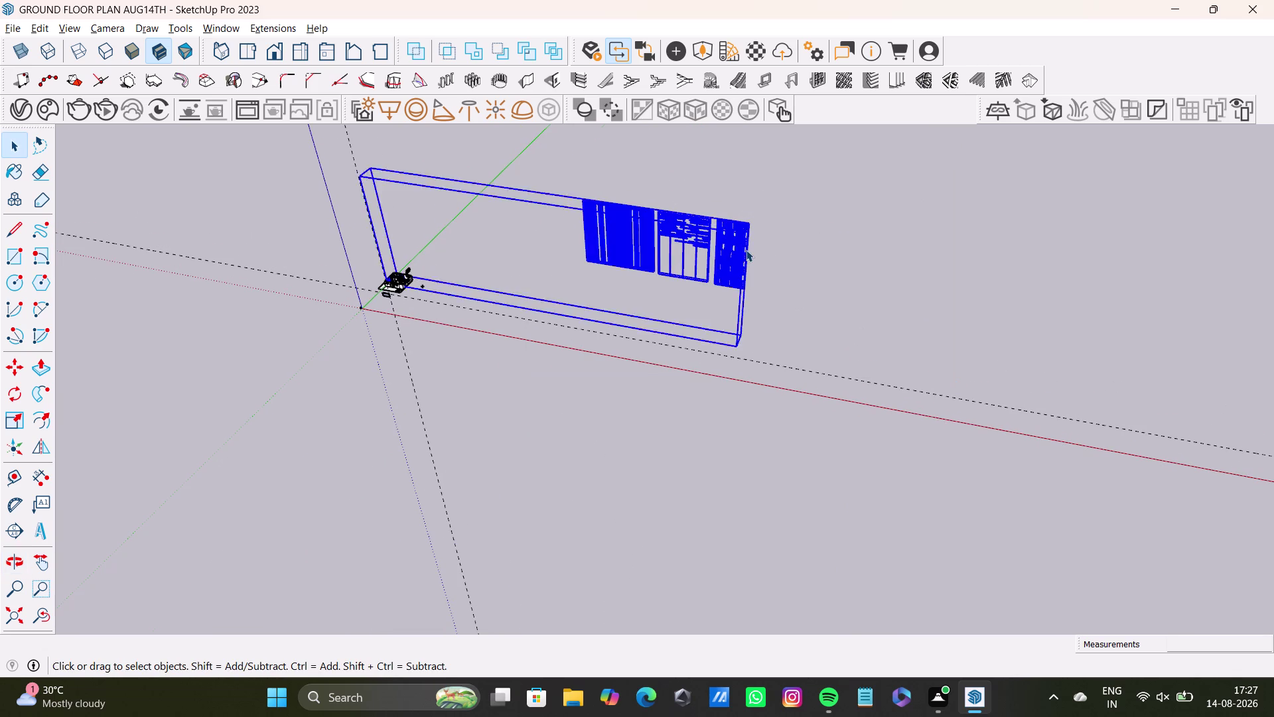
click(744, 250)
scroll(up, 3)
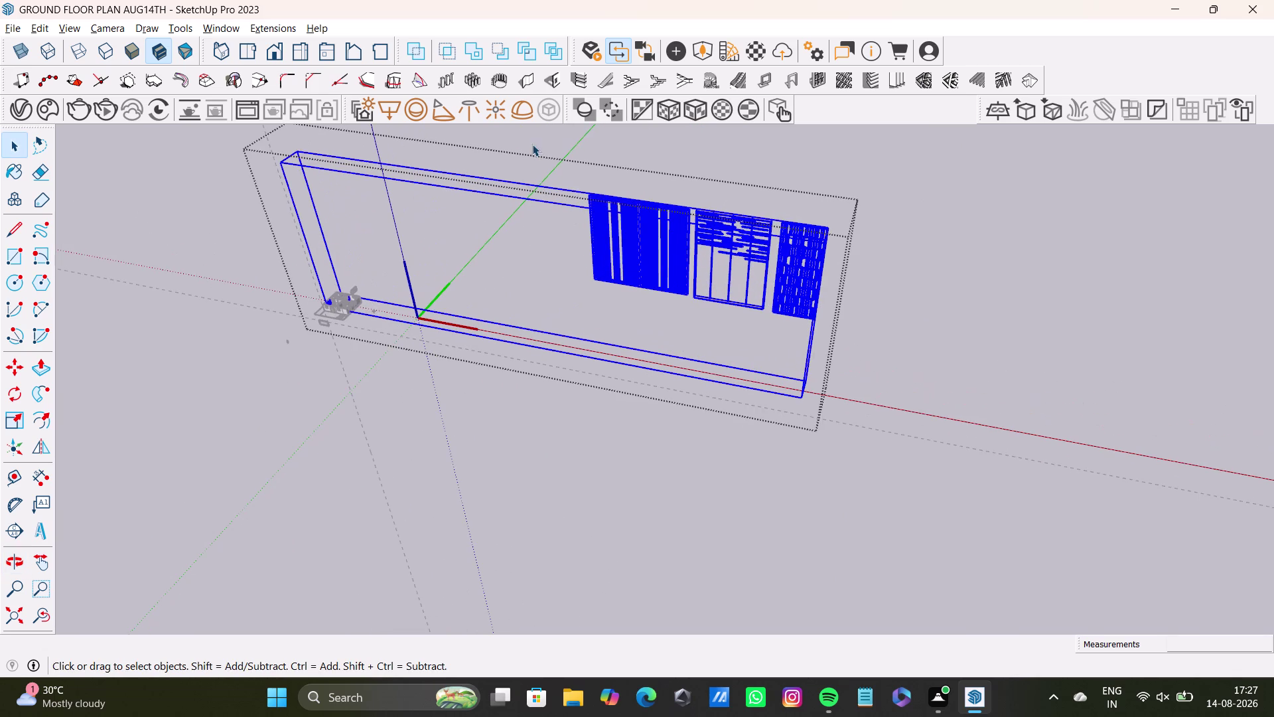
drag(532, 144, 962, 416)
drag(564, 161, 848, 380)
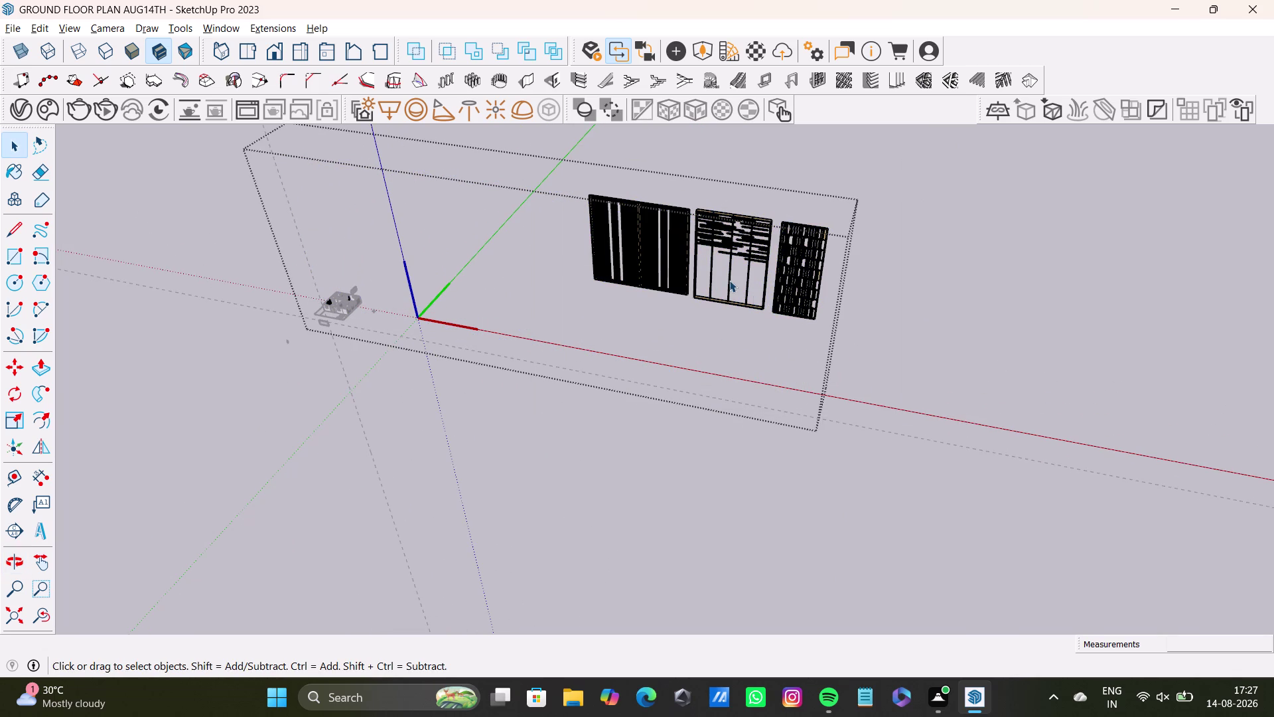
triple_click(730, 280)
click(729, 280)
click(741, 277)
click(747, 274)
click(779, 248)
click(784, 248)
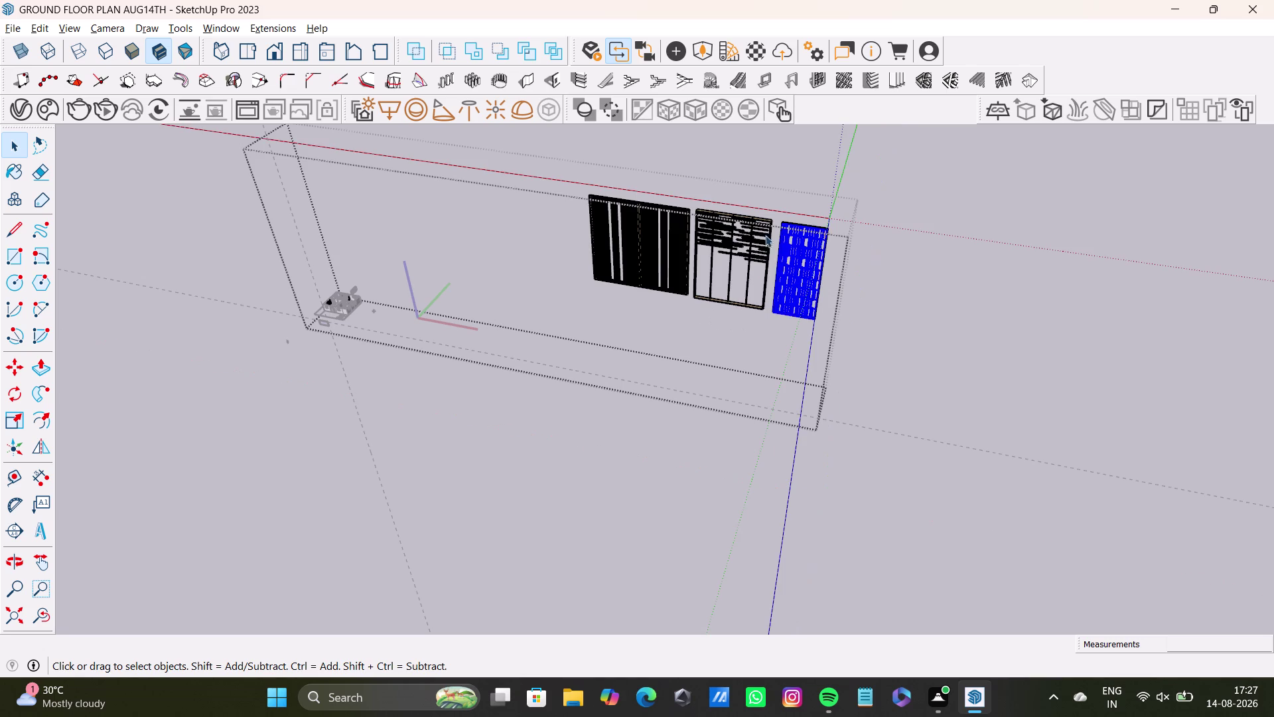
Delete the inner grid bars from the grid-patterned window component.
key(Delete)
double_click(825, 228)
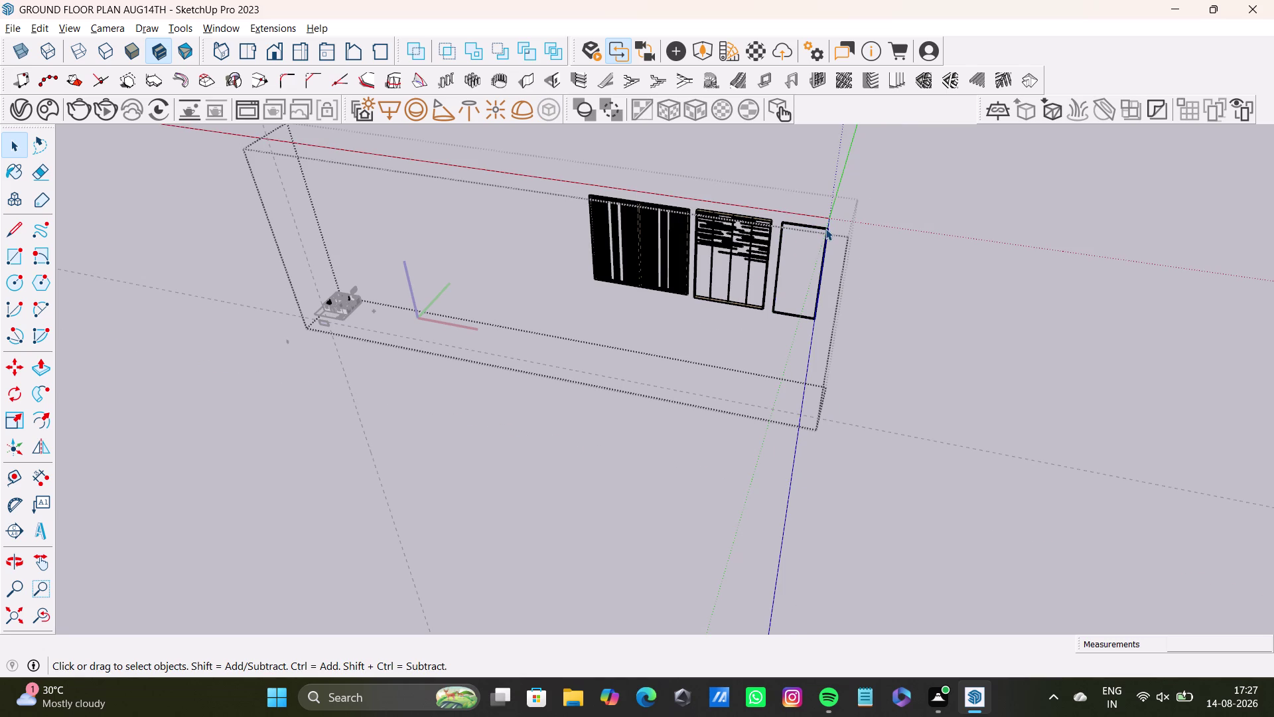
key(Delete)
click(826, 258)
key(Delete)
click(822, 266)
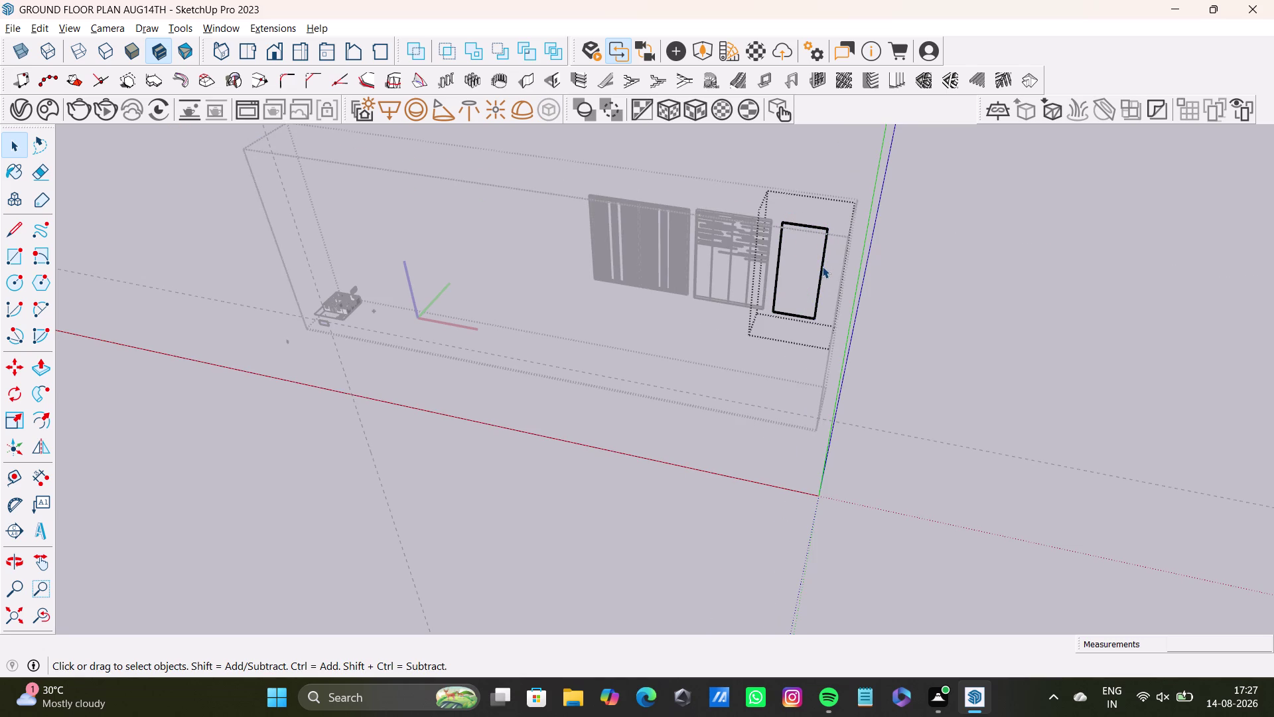
click(823, 279)
key(Delete)
click(818, 285)
key(Delete)
click(818, 291)
Window-select the three leftover window components and delete them.
middle_drag(678, 290, 786, 292)
key(space)
click(875, 281)
scroll(up, 3)
middle_drag(650, 255, 665, 252)
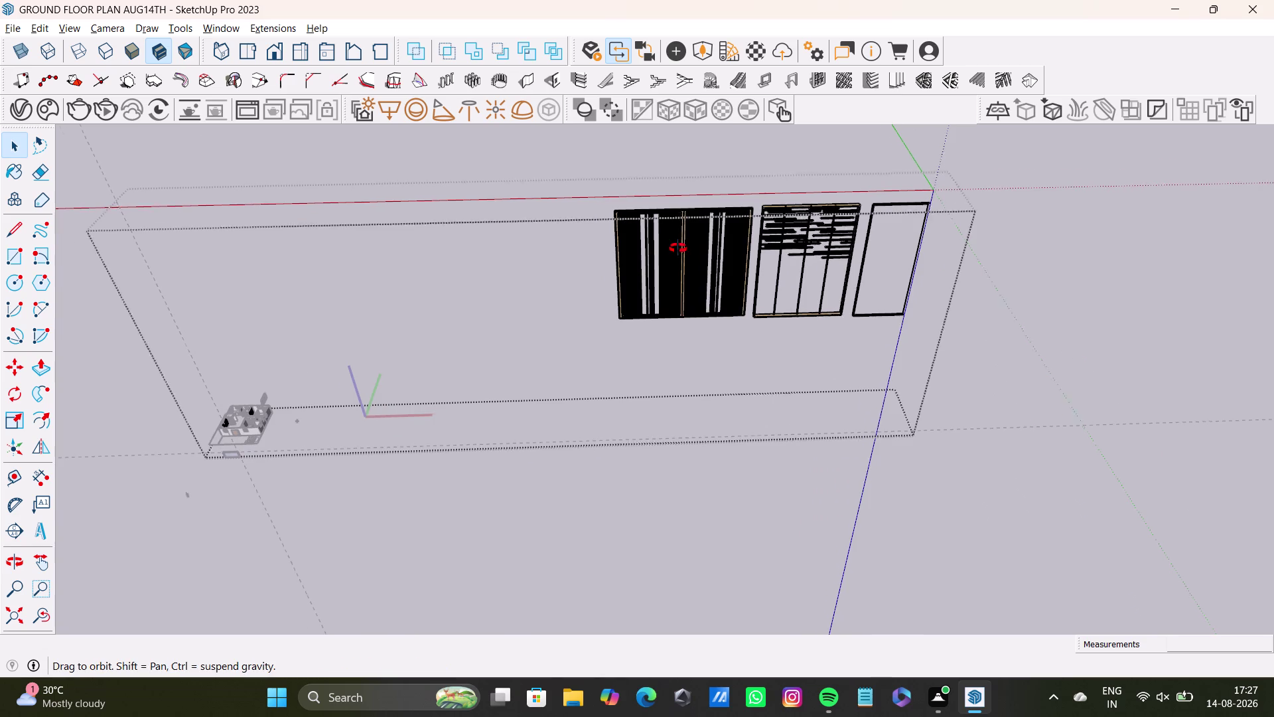
middle_drag(665, 251, 537, 276)
drag(432, 161, 984, 413)
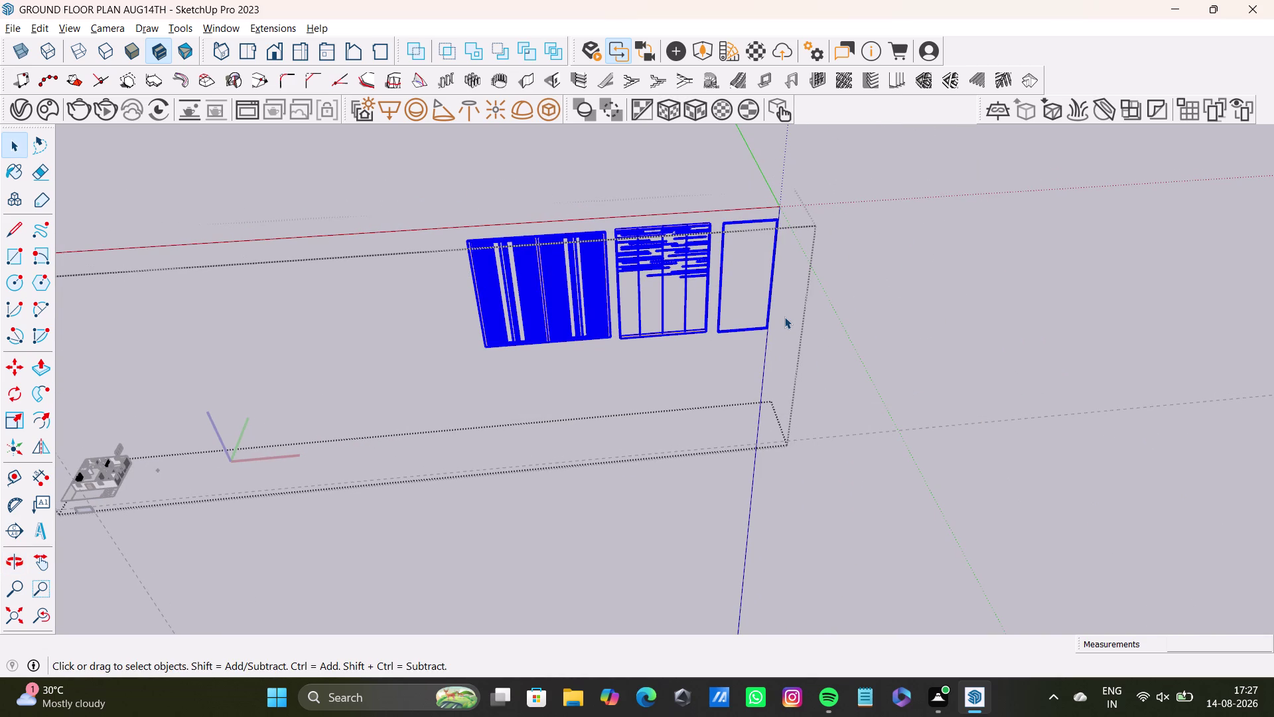
key(Delete)
key(space)
click(428, 358)
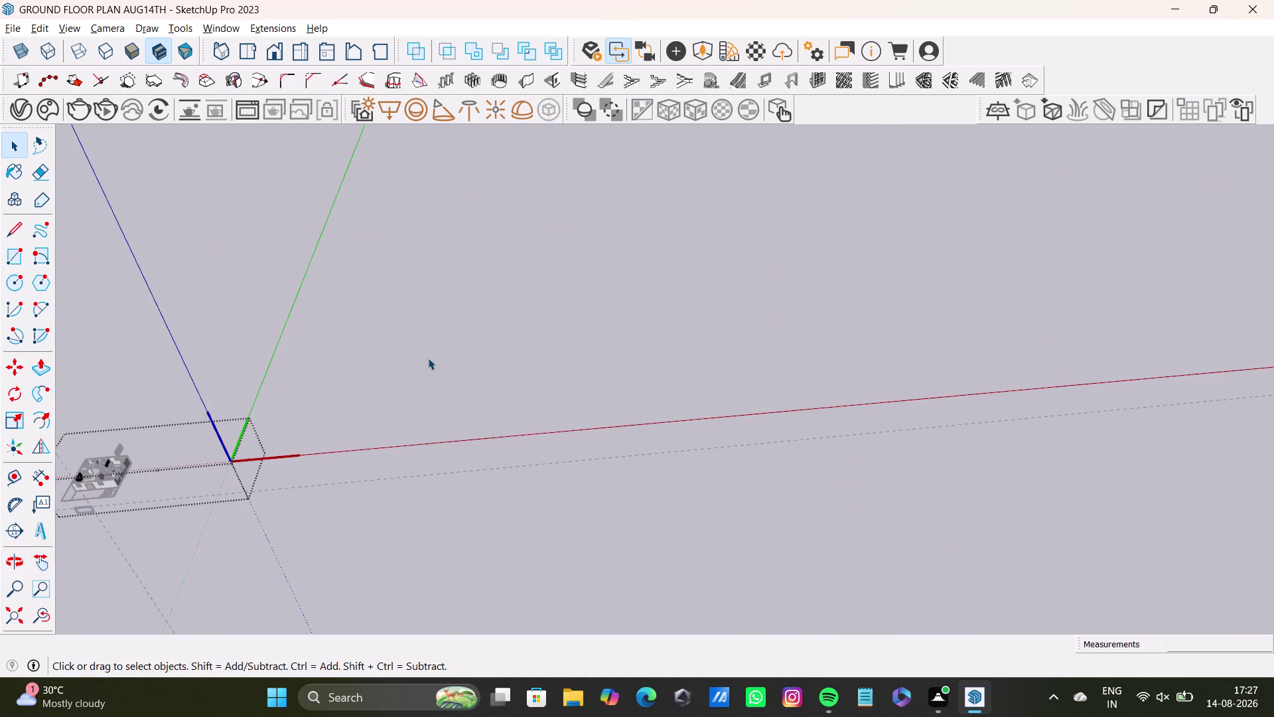
Orbit to the loose glass panel on the ground, select it and delete it.
scroll(down, 3)
scroll(up, 3)
scroll(down, 3)
scroll(up, 3)
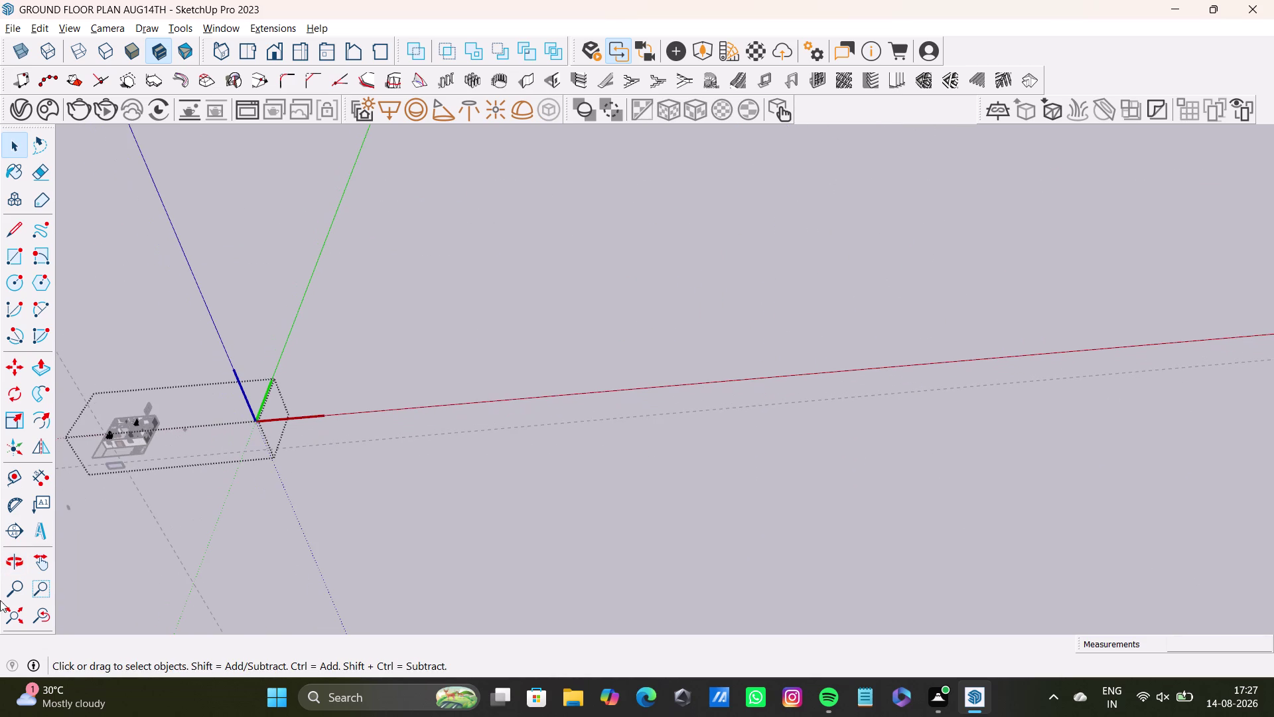
click(4, 608)
scroll(up, 3)
middle_drag(769, 308, 688, 214)
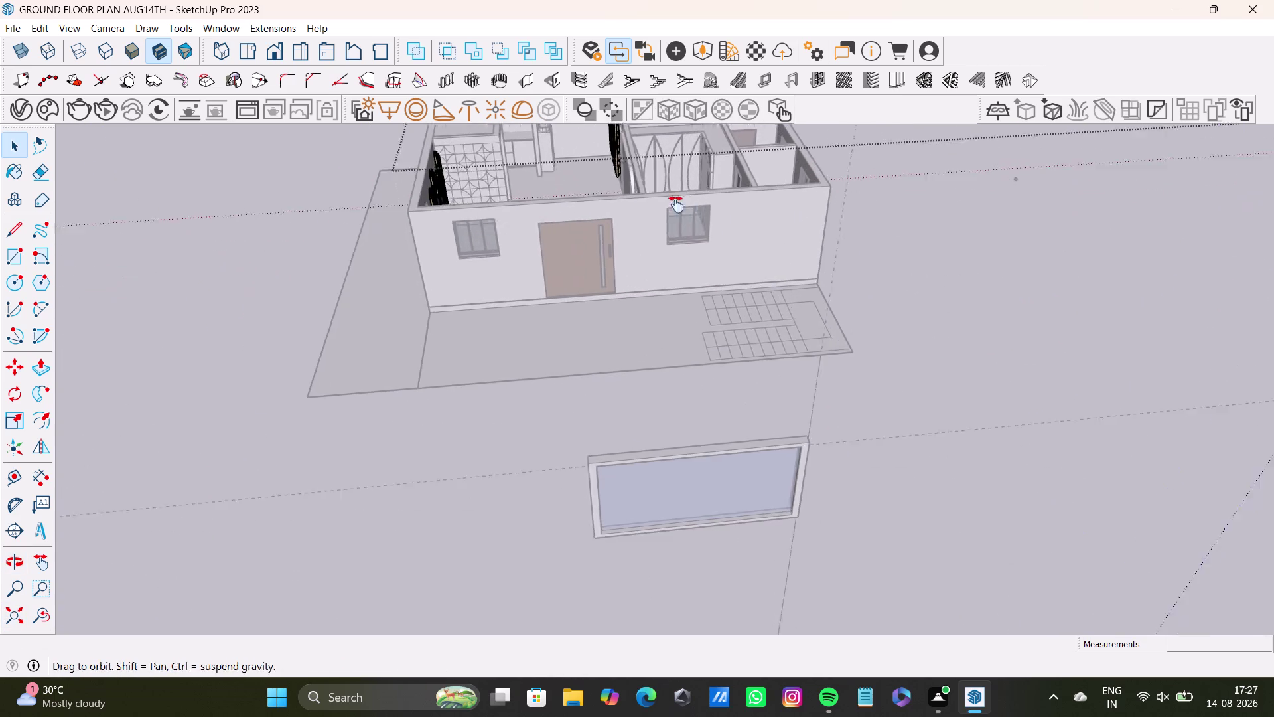
middle_drag(688, 214, 674, 202)
middle_drag(678, 280, 810, 193)
drag(581, 208, 975, 401)
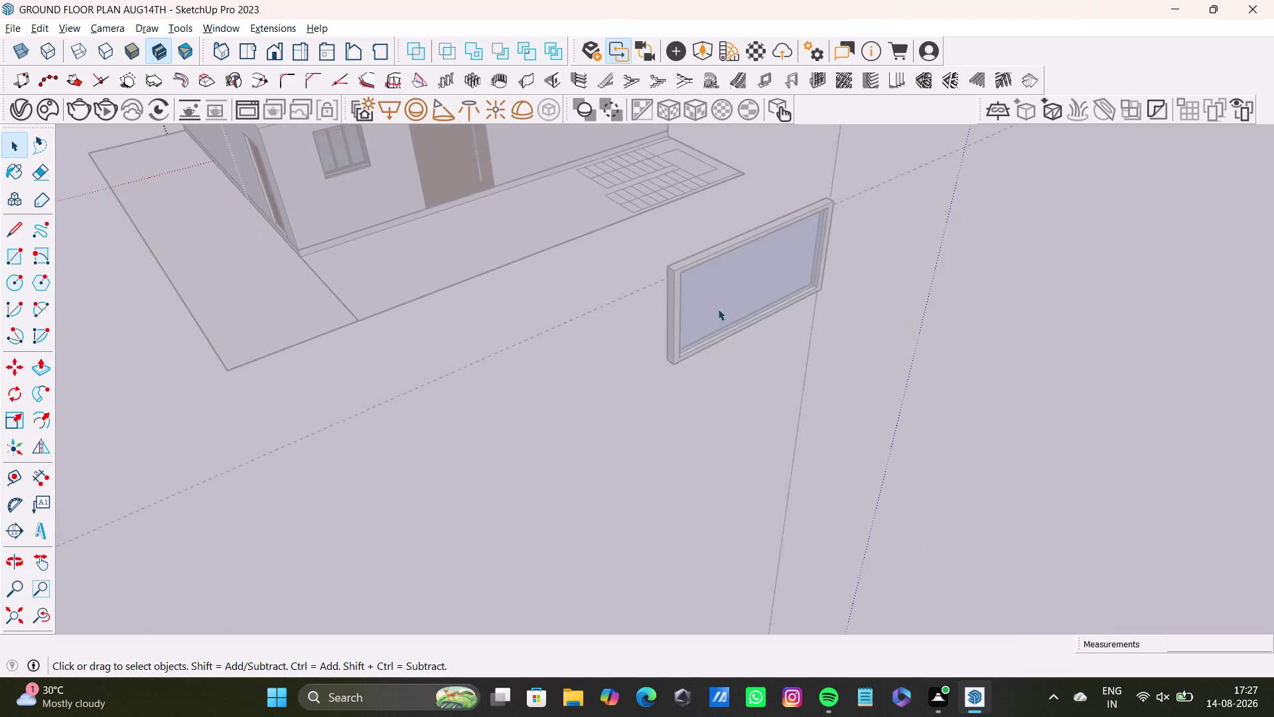
click(921, 302)
click(695, 276)
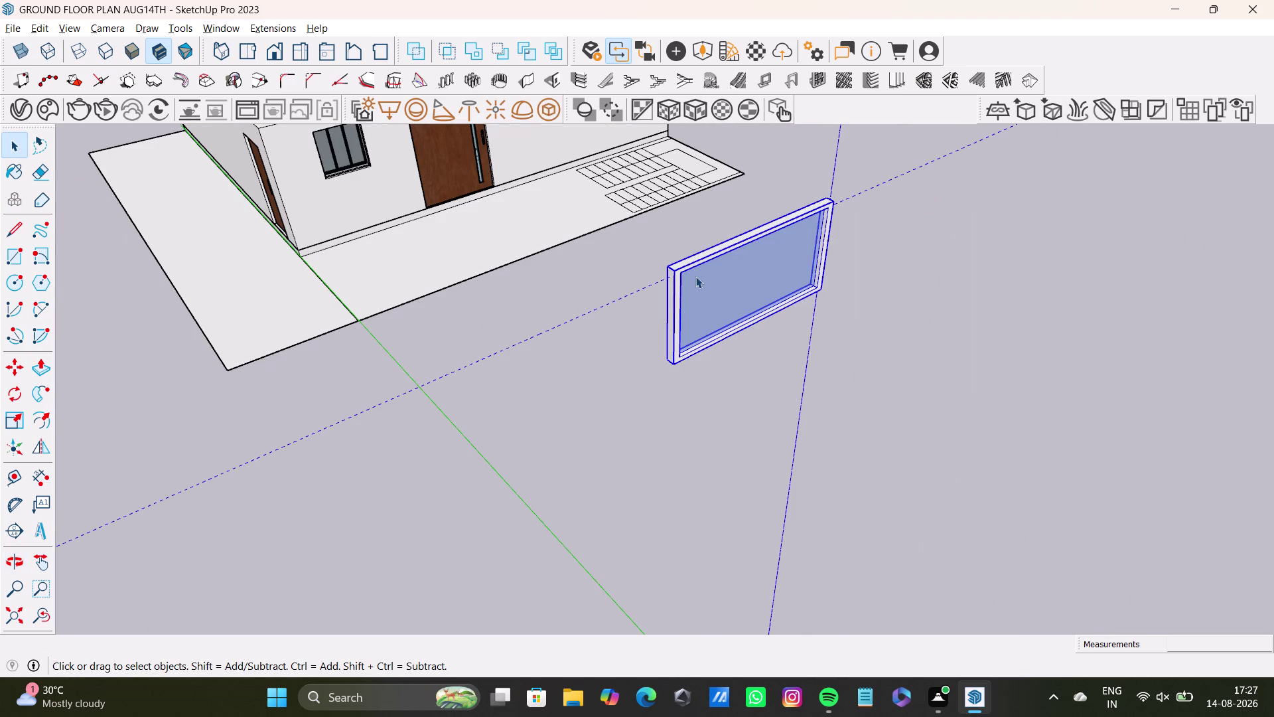
key(Delete)
Orbit around the house to inspect the floating windows, then select the house group.
scroll(down, 3)
scroll(up, 3)
middle_drag(773, 266, 753, 272)
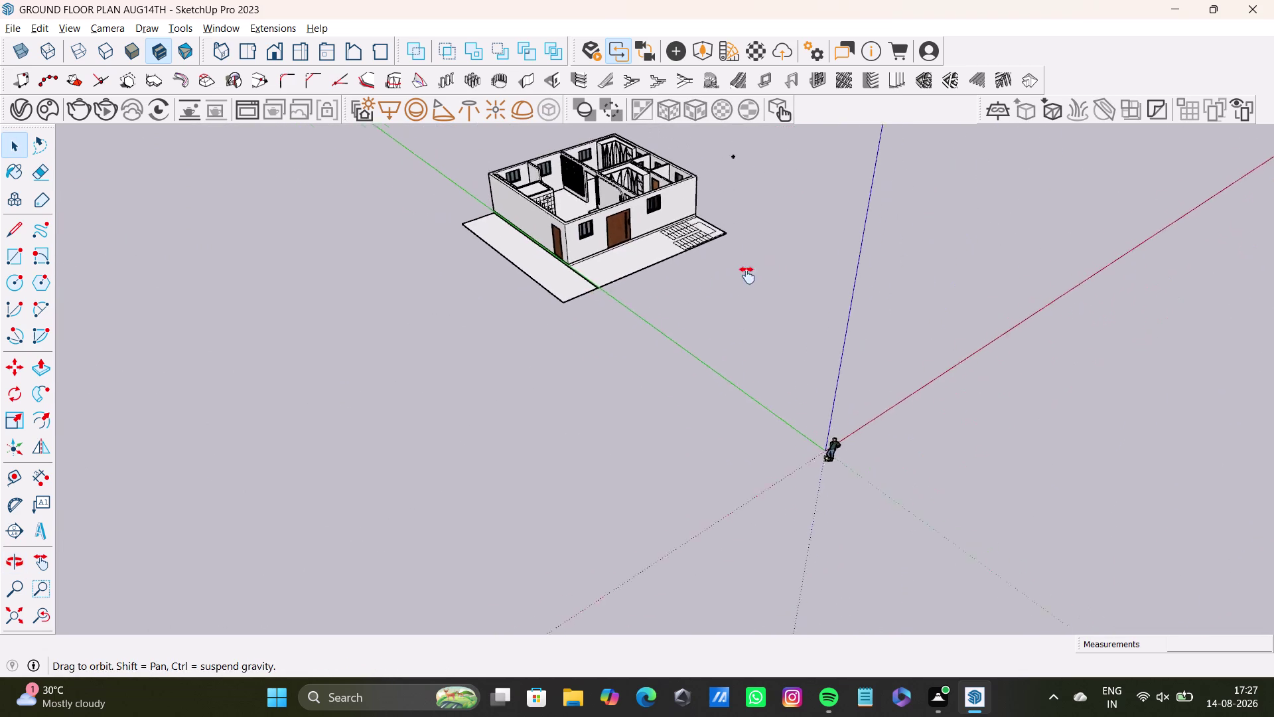
middle_drag(753, 272, 537, 450)
scroll(up, 3)
middle_drag(524, 291, 642, 369)
middle_drag(643, 371, 532, 361)
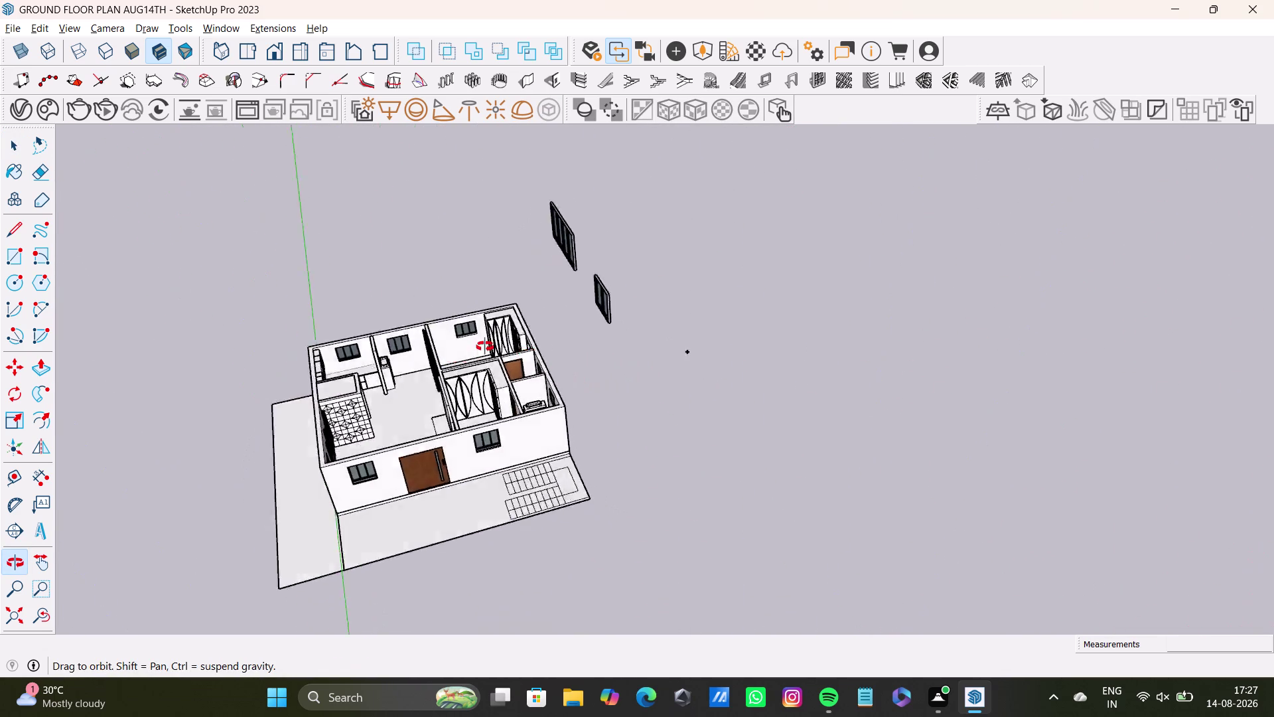
middle_drag(532, 361, 303, 323)
middle_drag(800, 308, 628, 324)
drag(421, 165, 841, 318)
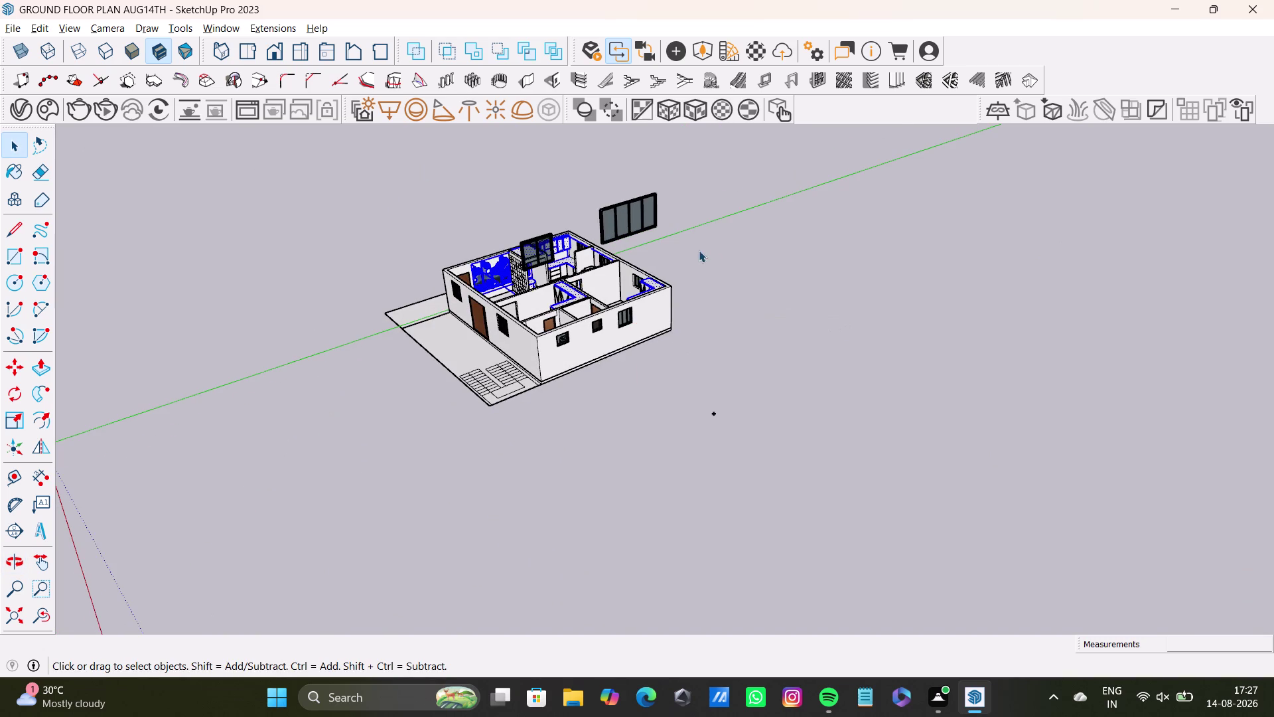
scroll(up, 3)
middle_drag(745, 259, 909, 246)
click(659, 242)
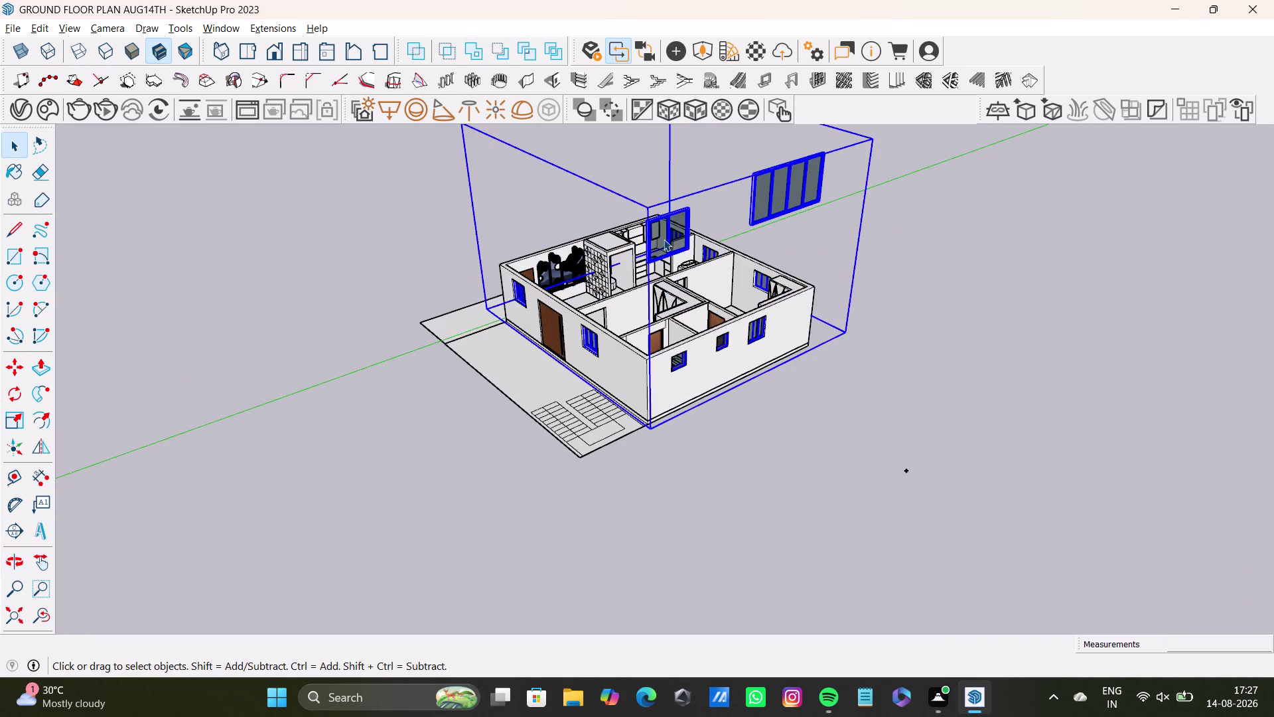
Inside the house group, delete the floating two-pane window.
double_click(667, 235)
drag(614, 188, 709, 261)
double_click(667, 241)
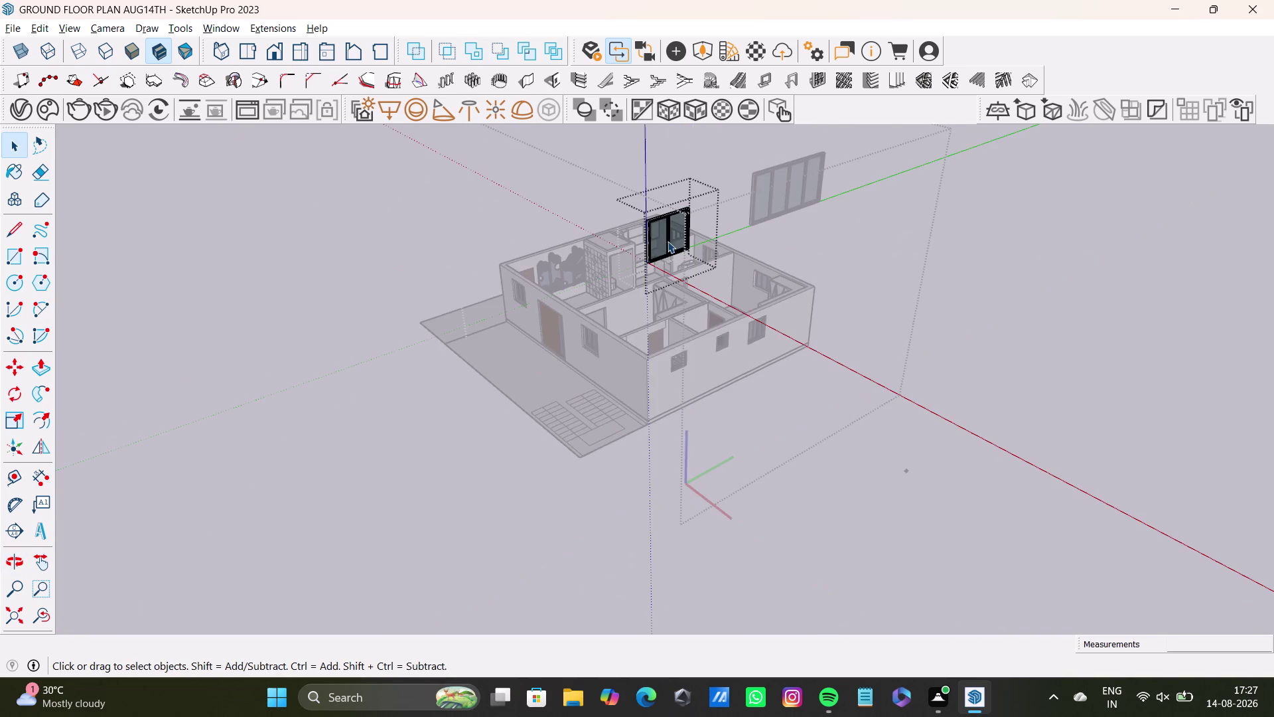
scroll(up, 3)
middle_drag(707, 256, 914, 318)
scroll(down, 3)
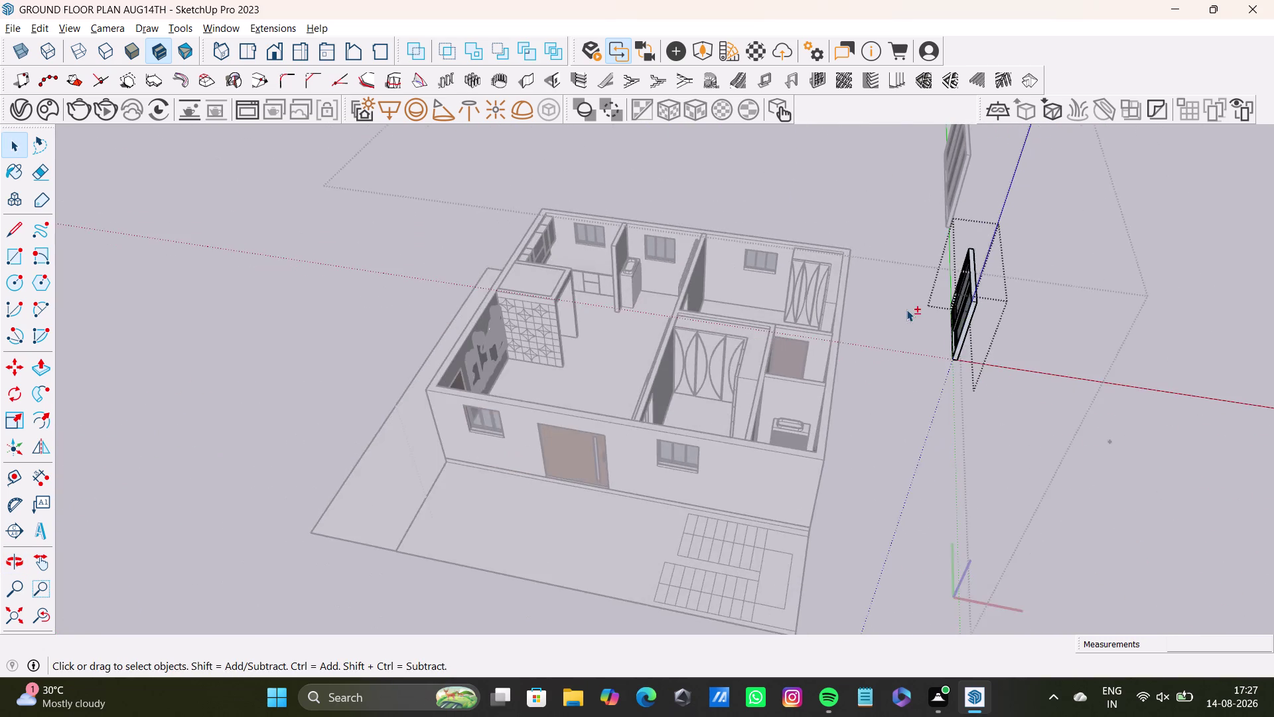
scroll(down, 3)
middle_drag(904, 321, 739, 415)
middle_drag(793, 431, 1022, 424)
middle_drag(807, 308, 790, 372)
drag(716, 179, 992, 444)
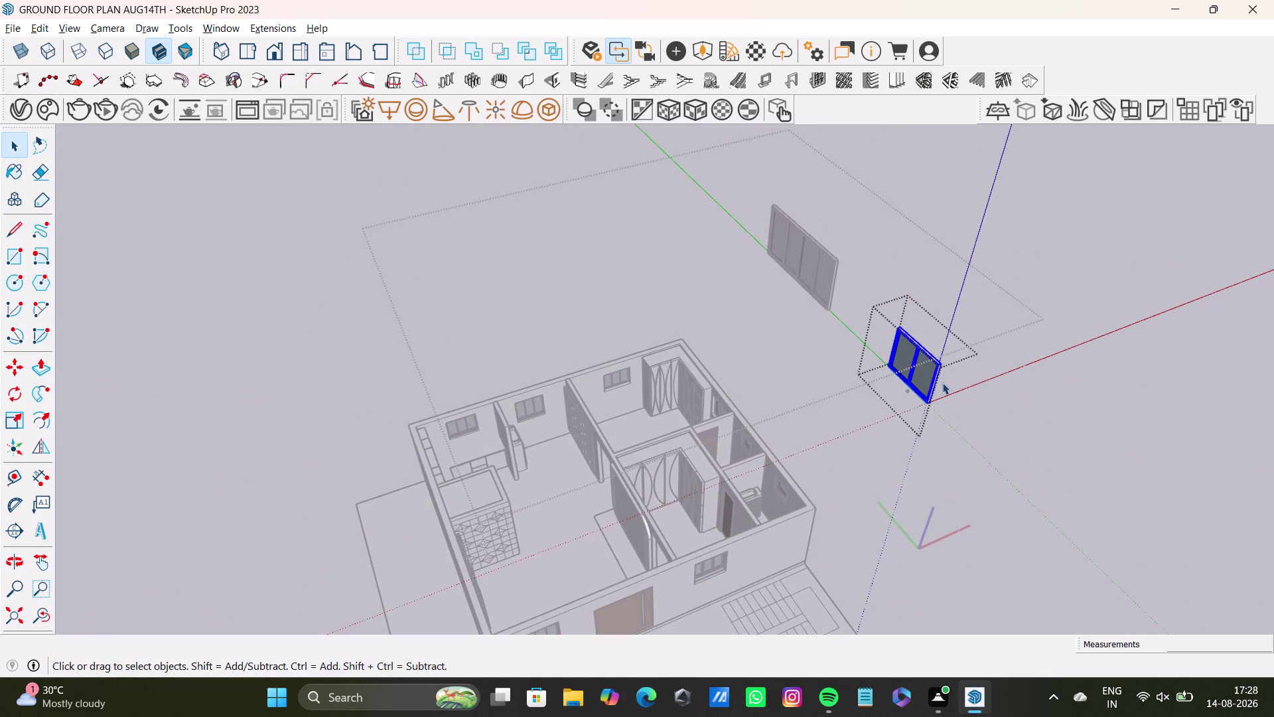
key(Delete)
Select and delete the floating four-pane window.
drag(685, 159, 911, 334)
click(833, 286)
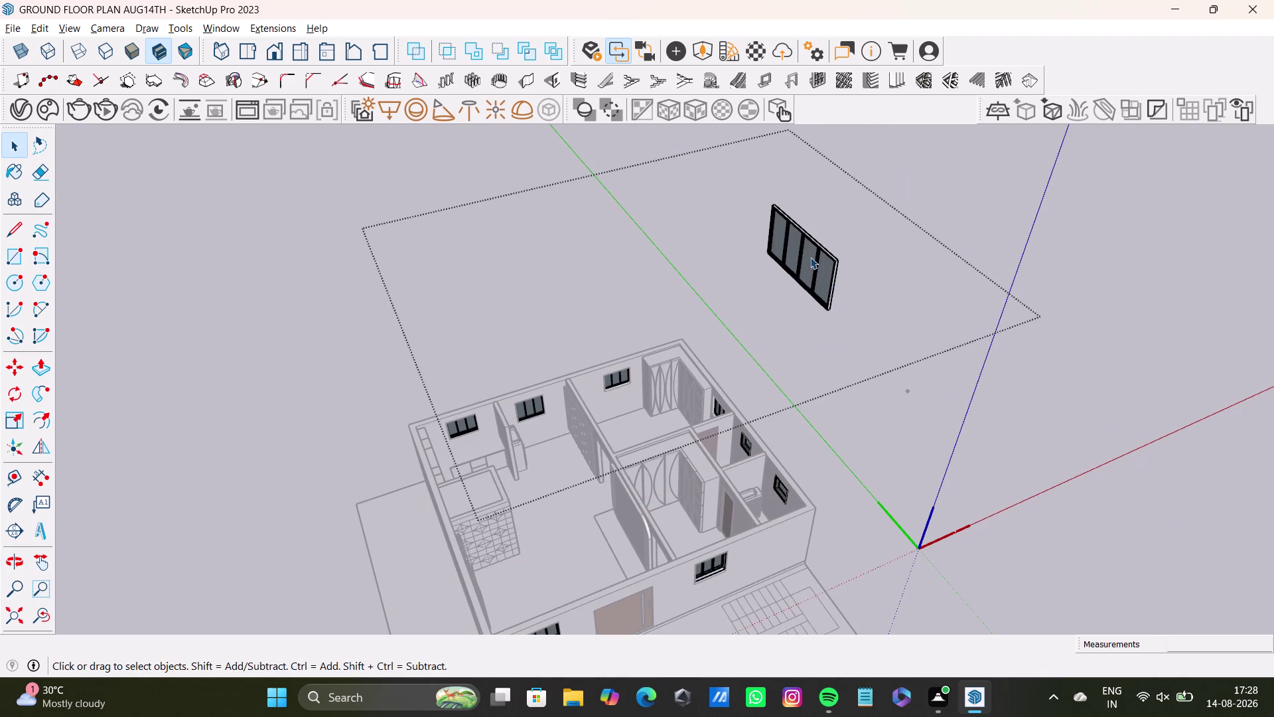
click(810, 257)
click(893, 234)
drag(741, 187, 883, 334)
key(Delete)
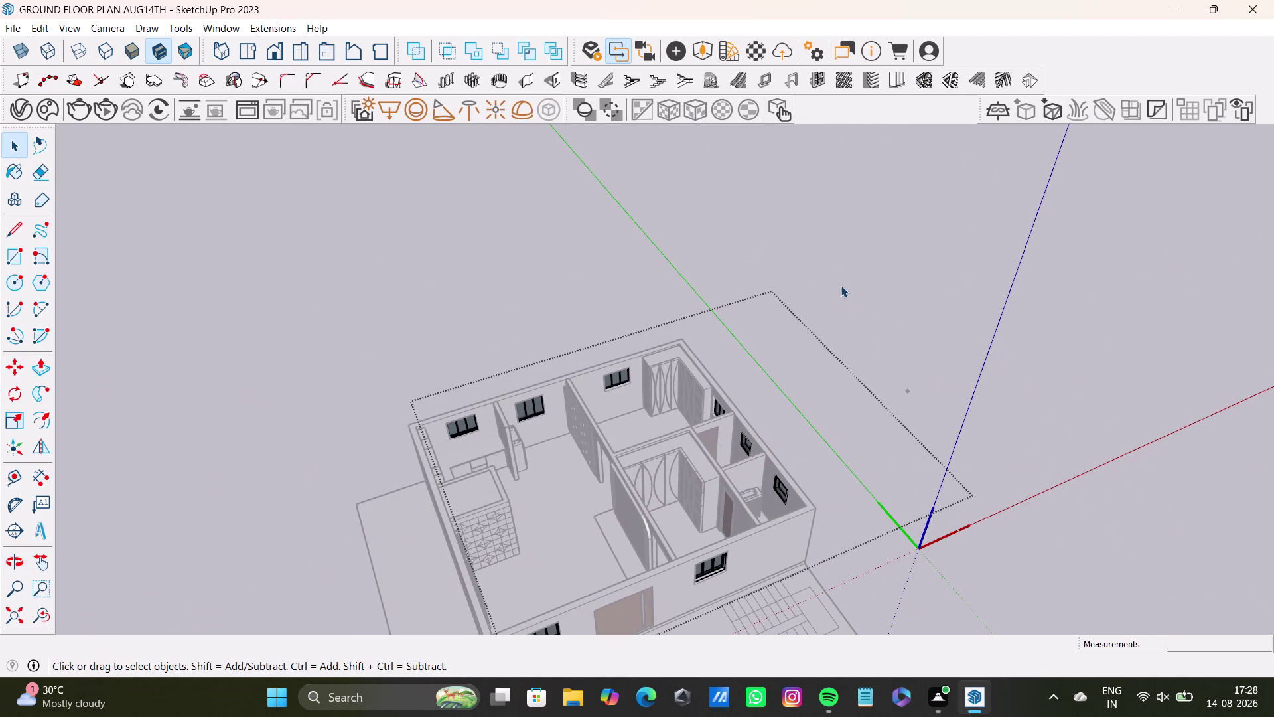
Exit the house group's editing context.
key(space)
click(953, 345)
key(space)
scroll(up, 3)
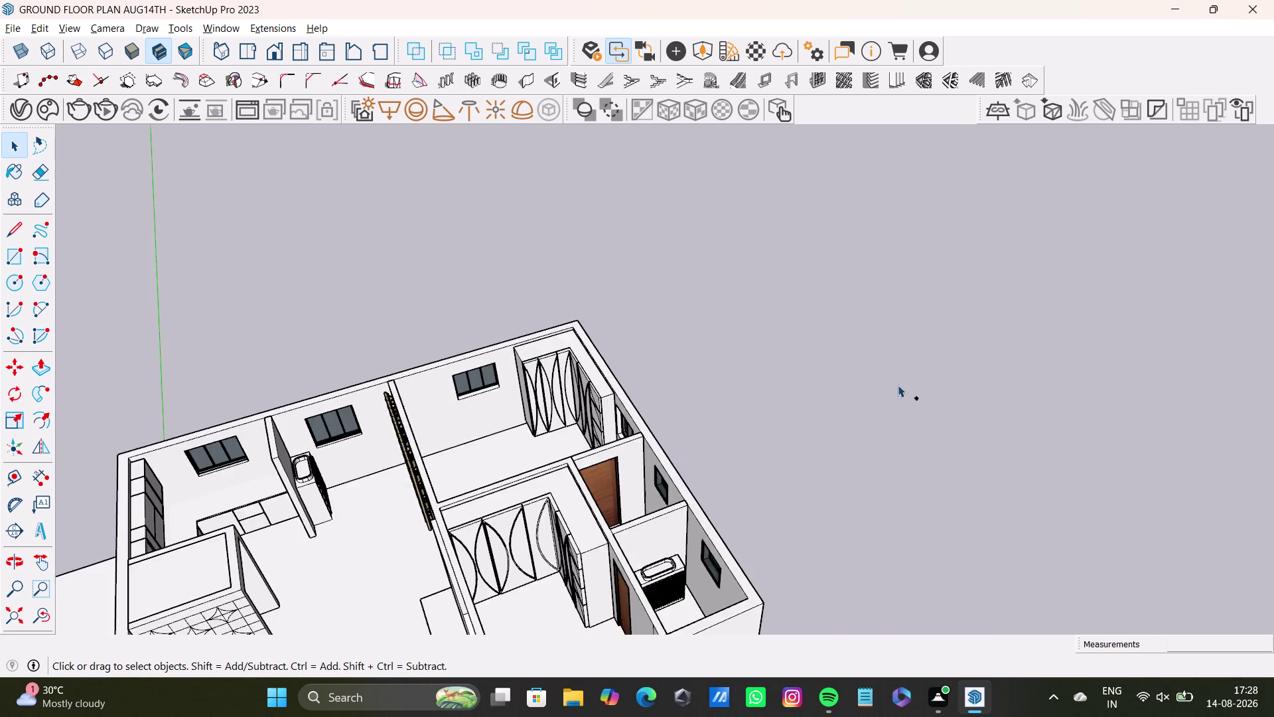
scroll(up, 3)
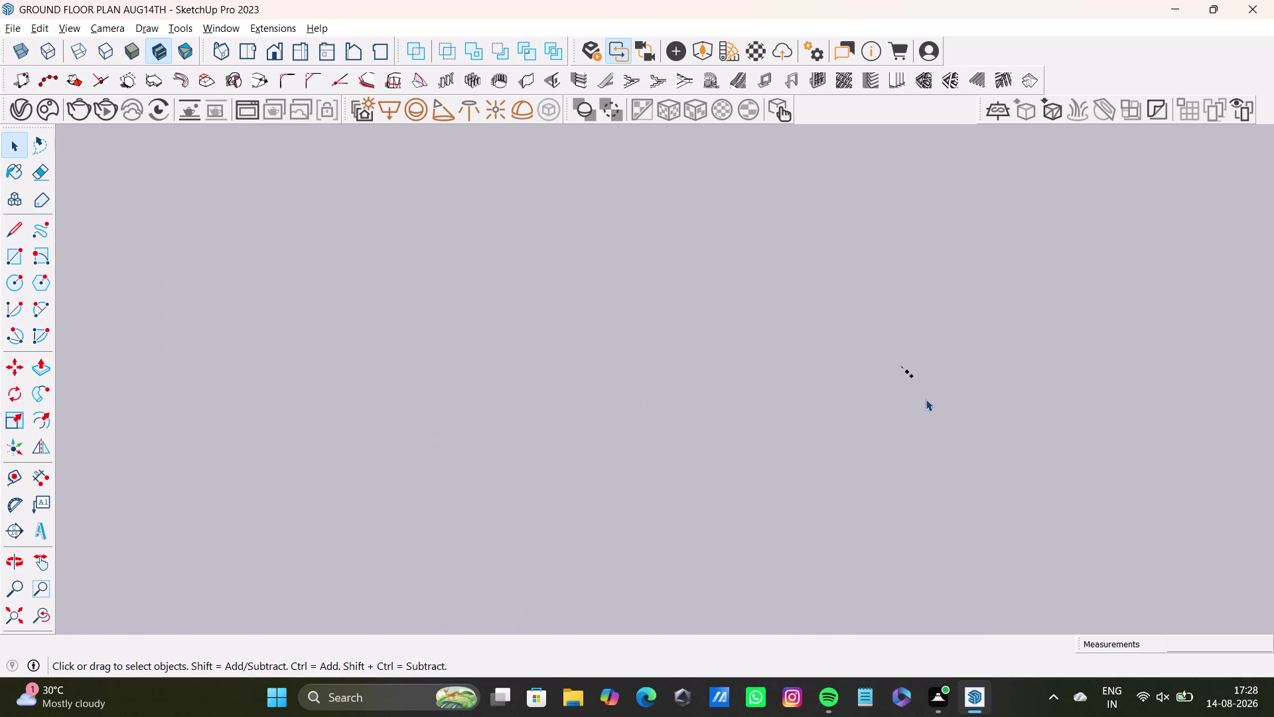
scroll(up, 3)
drag(744, 189, 990, 400)
drag(817, 269, 834, 274)
click(844, 271)
click(825, 261)
drag(828, 260, 863, 274)
drag(808, 222, 876, 306)
double_click(850, 280)
click(853, 285)
click(857, 286)
middle_drag(956, 335, 796, 350)
scroll(up, 3)
click(835, 314)
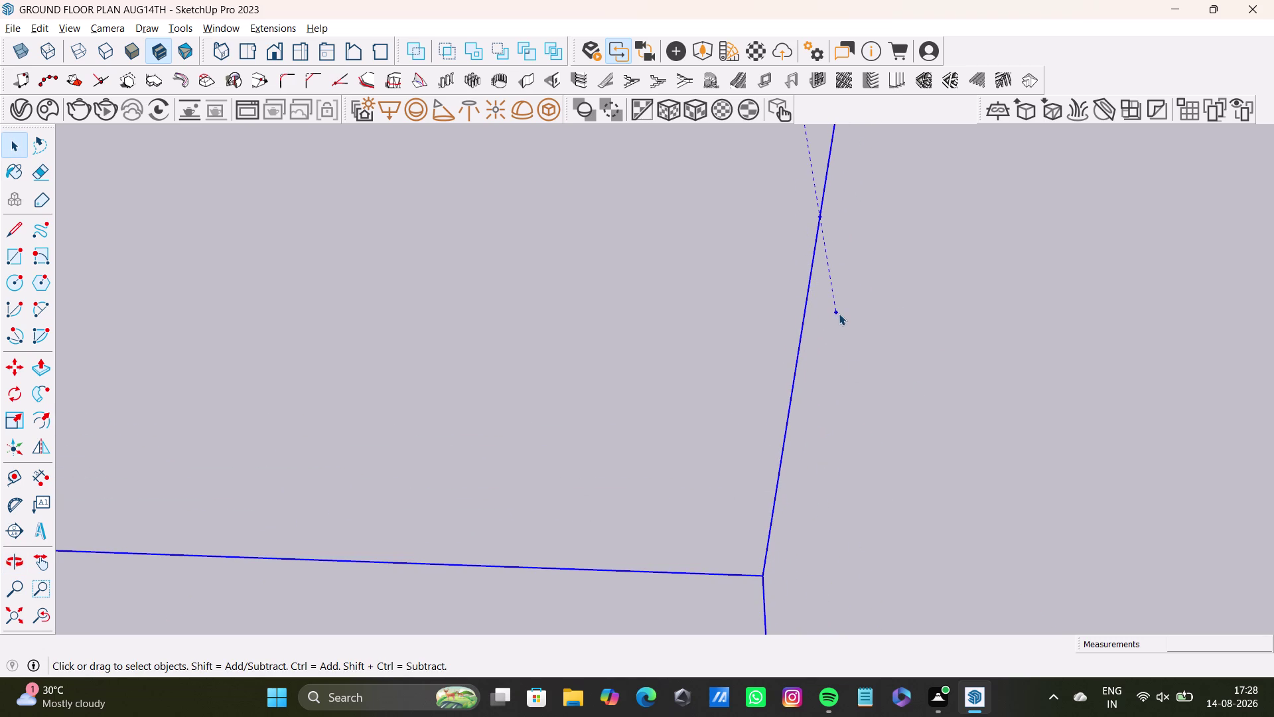
scroll(down, 3)
middle_drag(838, 438, 939, 439)
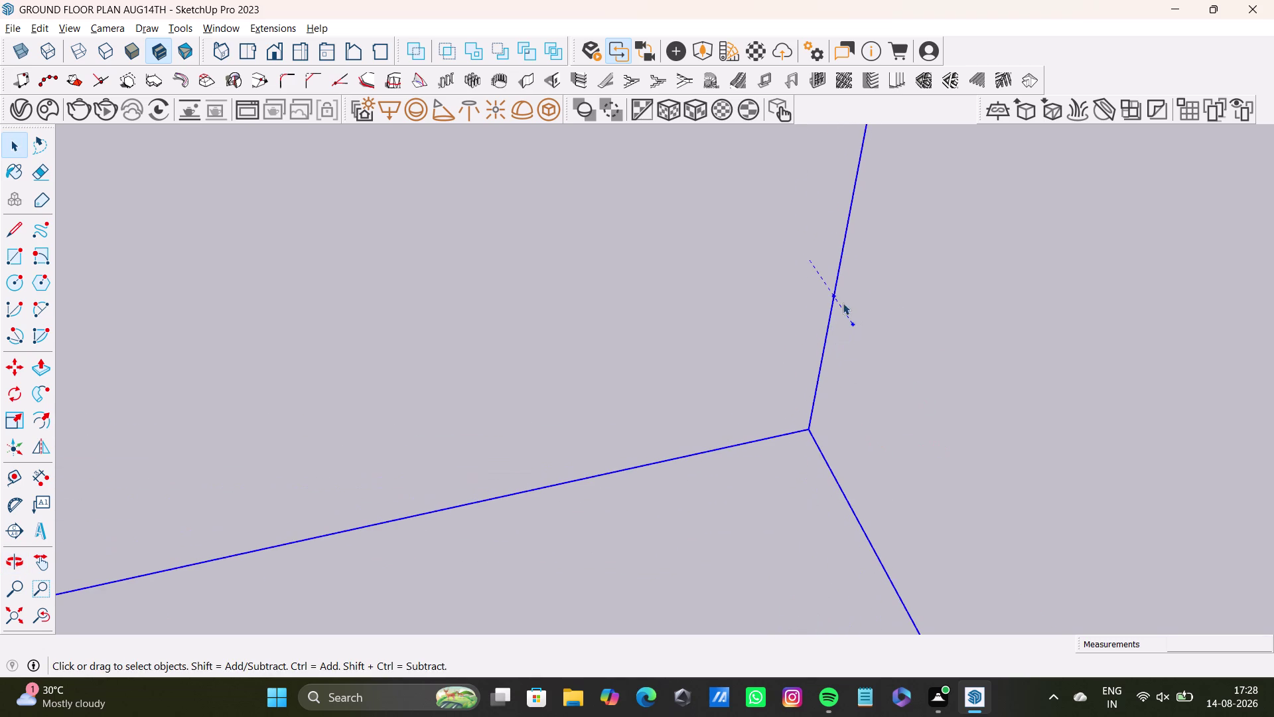
click(848, 319)
click(852, 256)
click(839, 306)
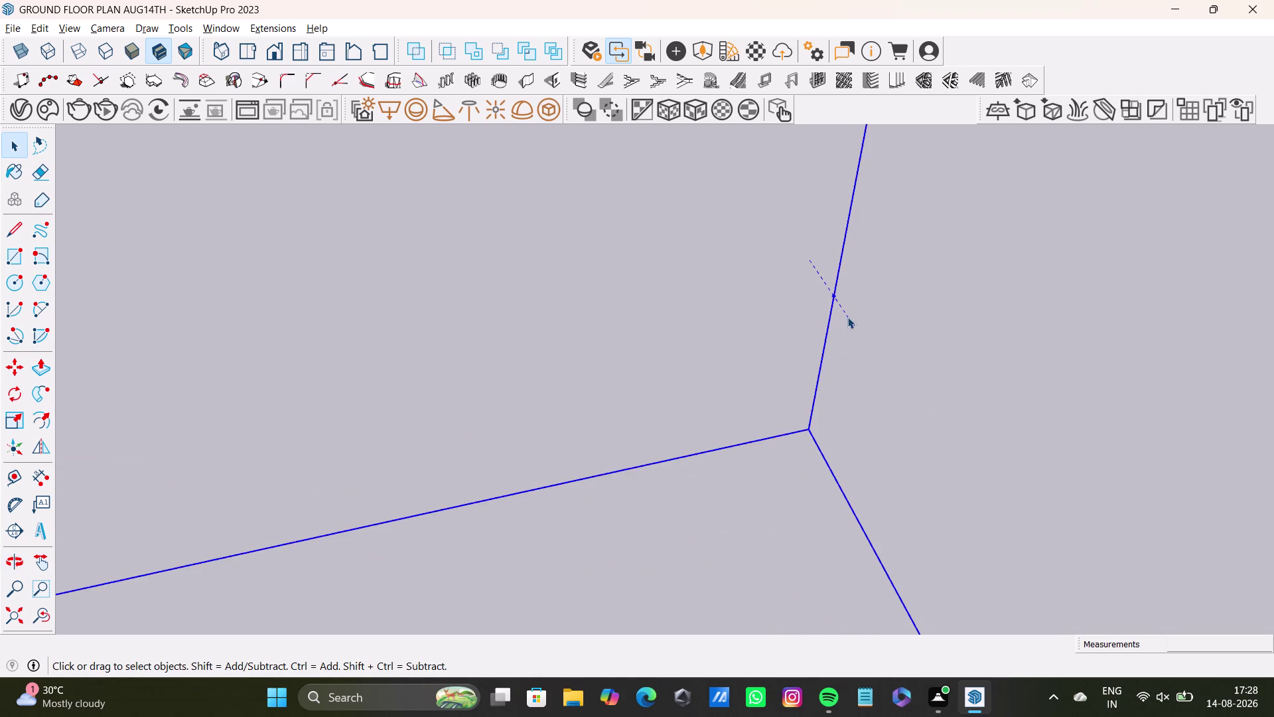
click(848, 317)
double_click(854, 322)
click(853, 326)
scroll(down, 3)
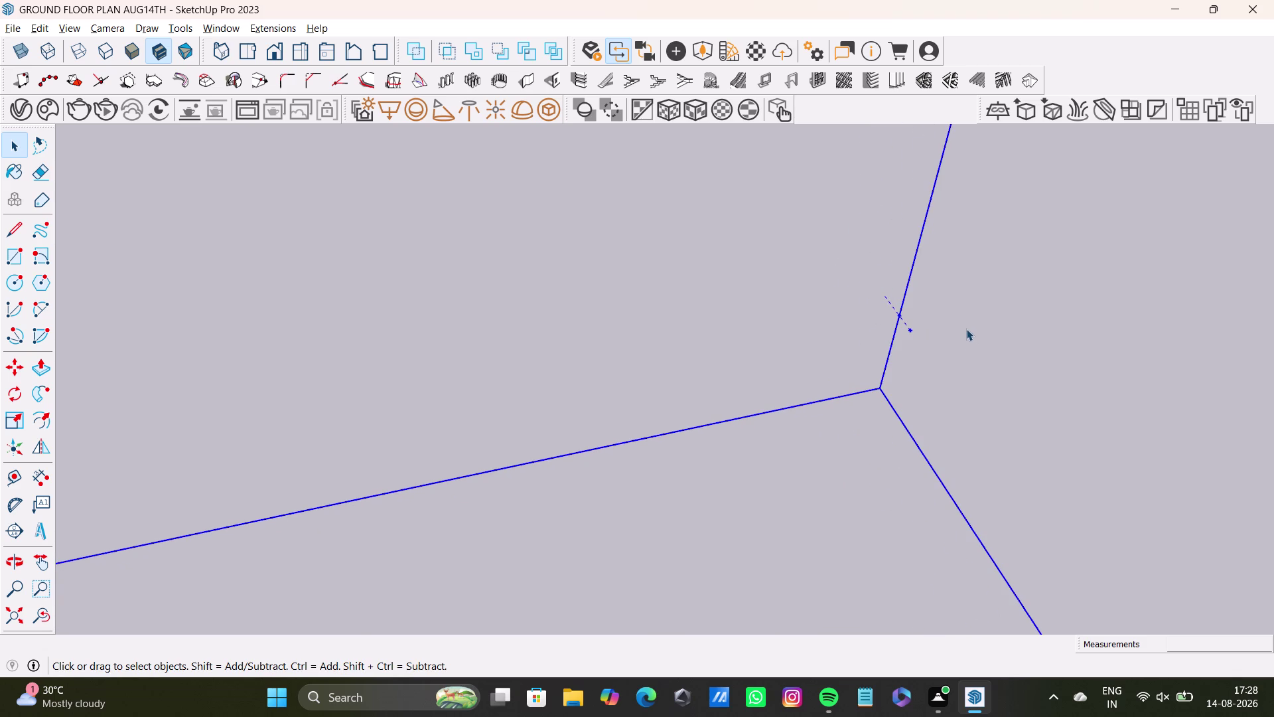
scroll(down, 3)
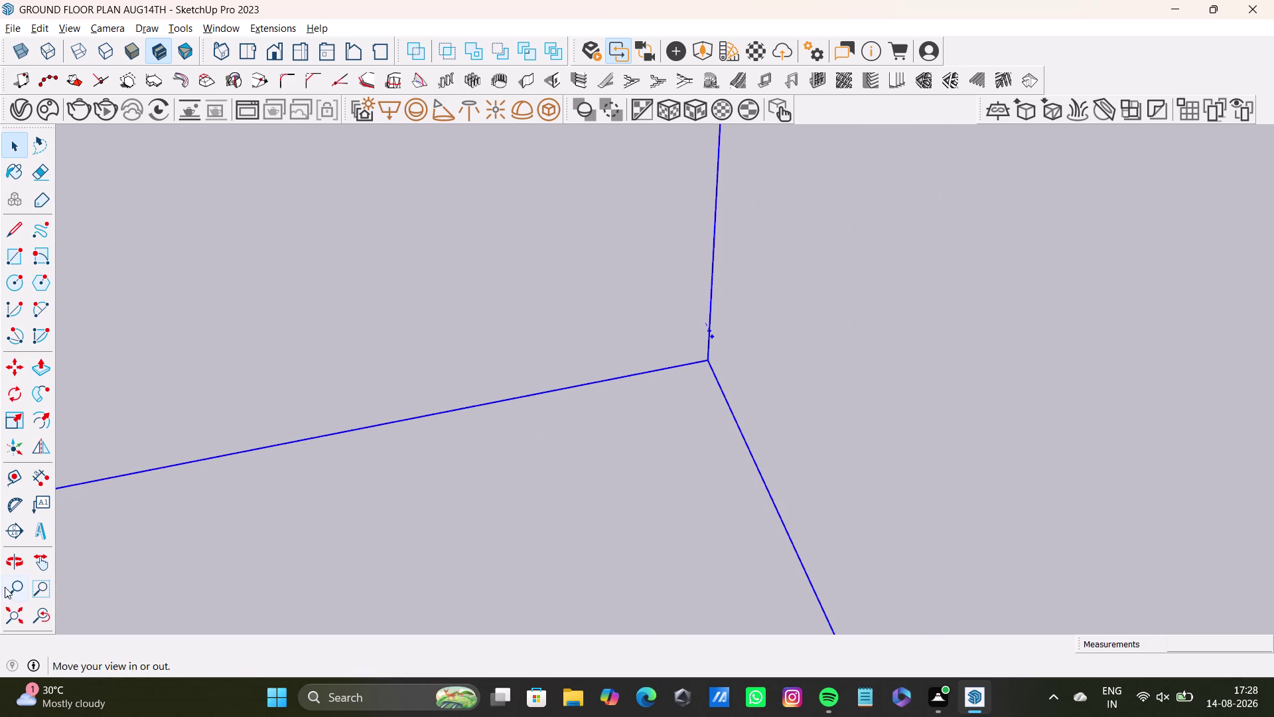
click(8, 607)
middle_drag(579, 497, 491, 599)
click(893, 389)
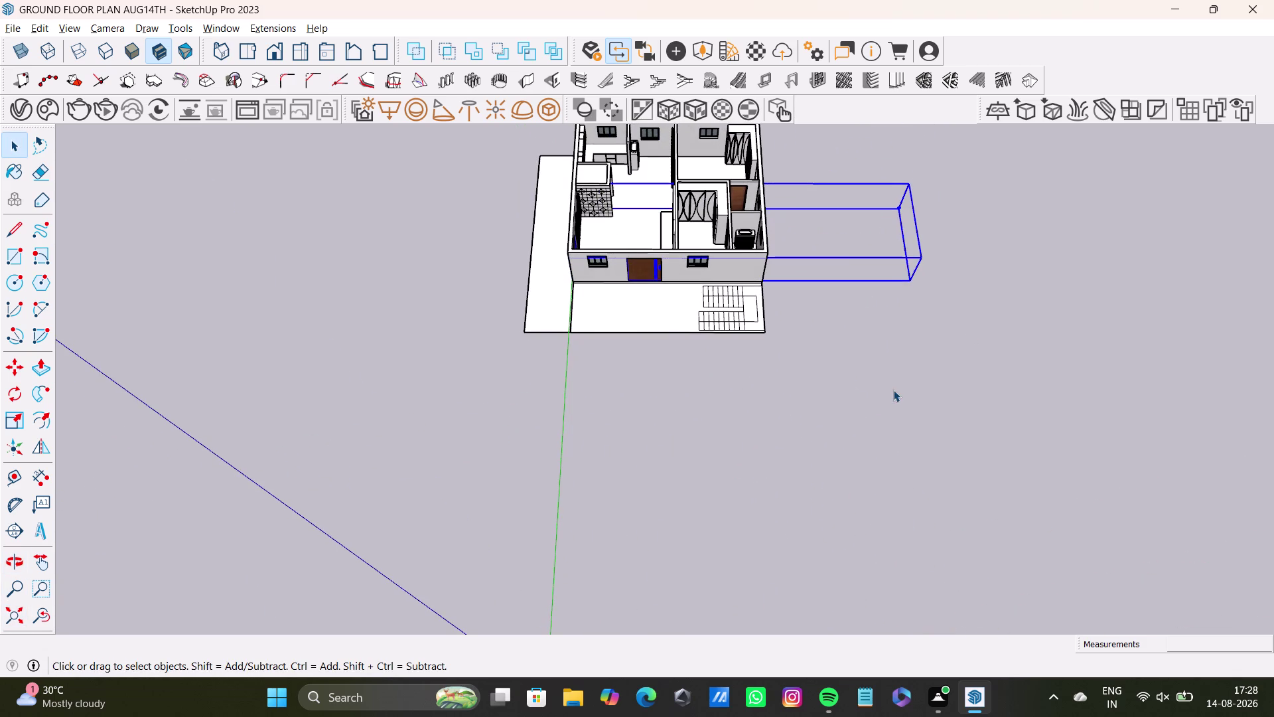
scroll(up, 3)
middle_drag(700, 221, 791, 315)
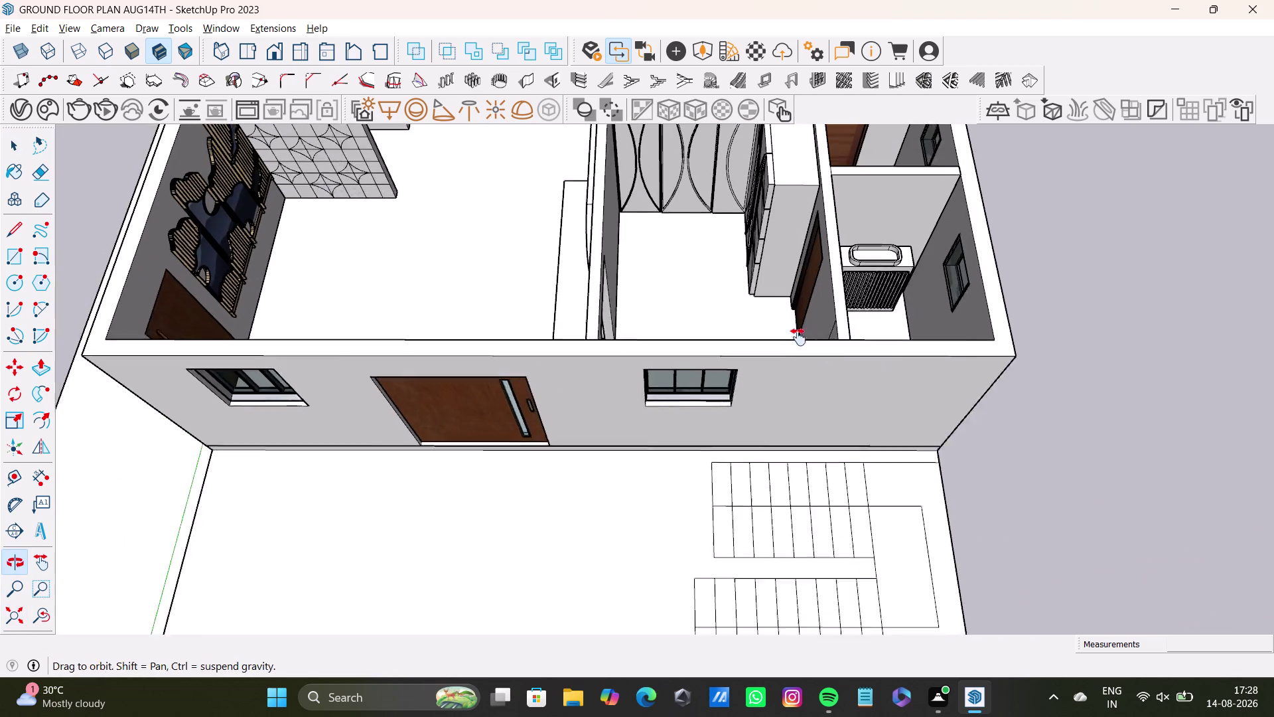
middle_drag(790, 314, 799, 344)
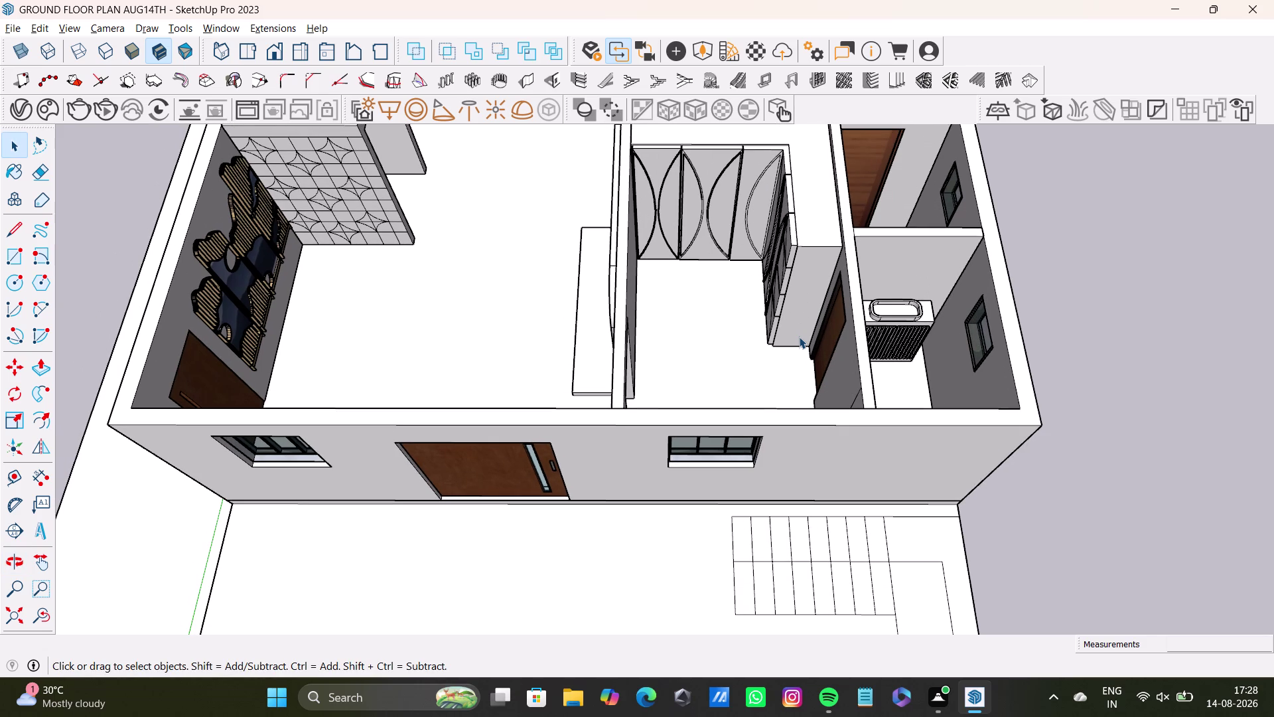